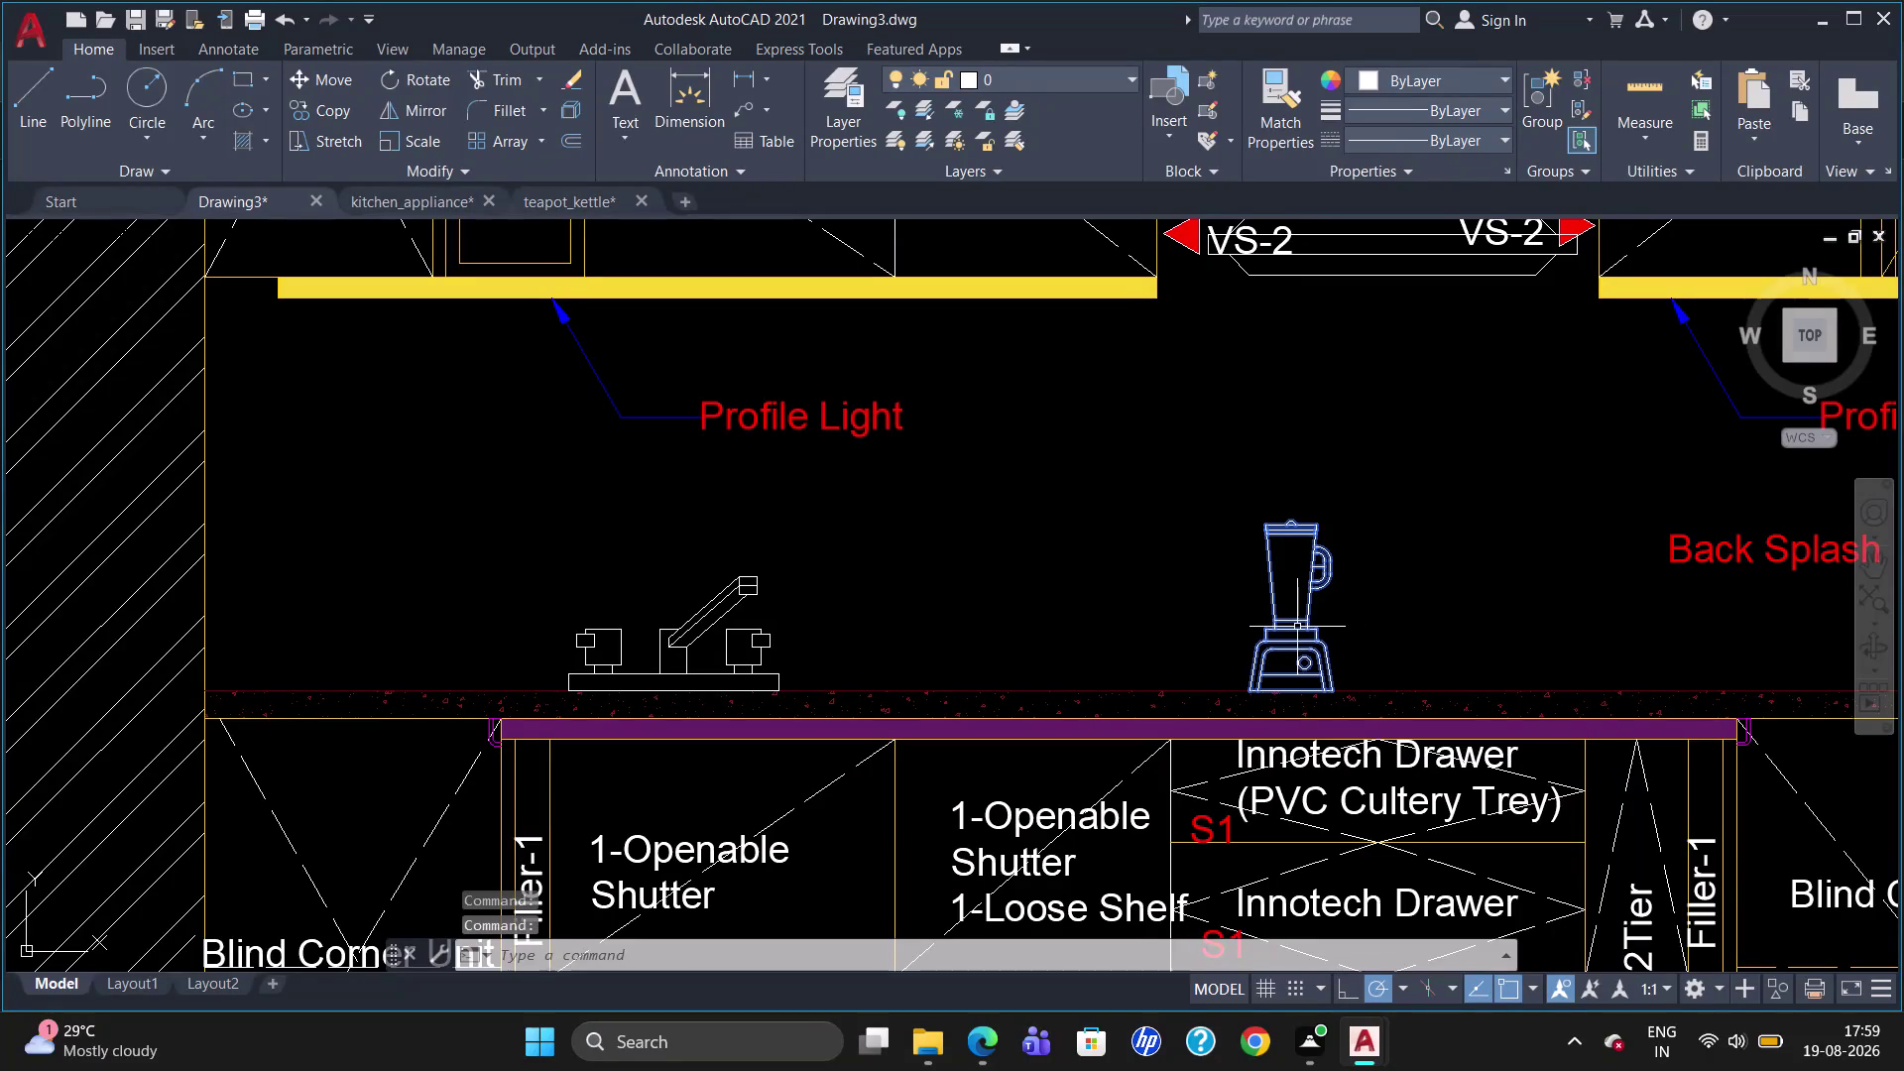
Delete the blender from the counter and switch to the teapot_kettle drawing.
key(Delete)
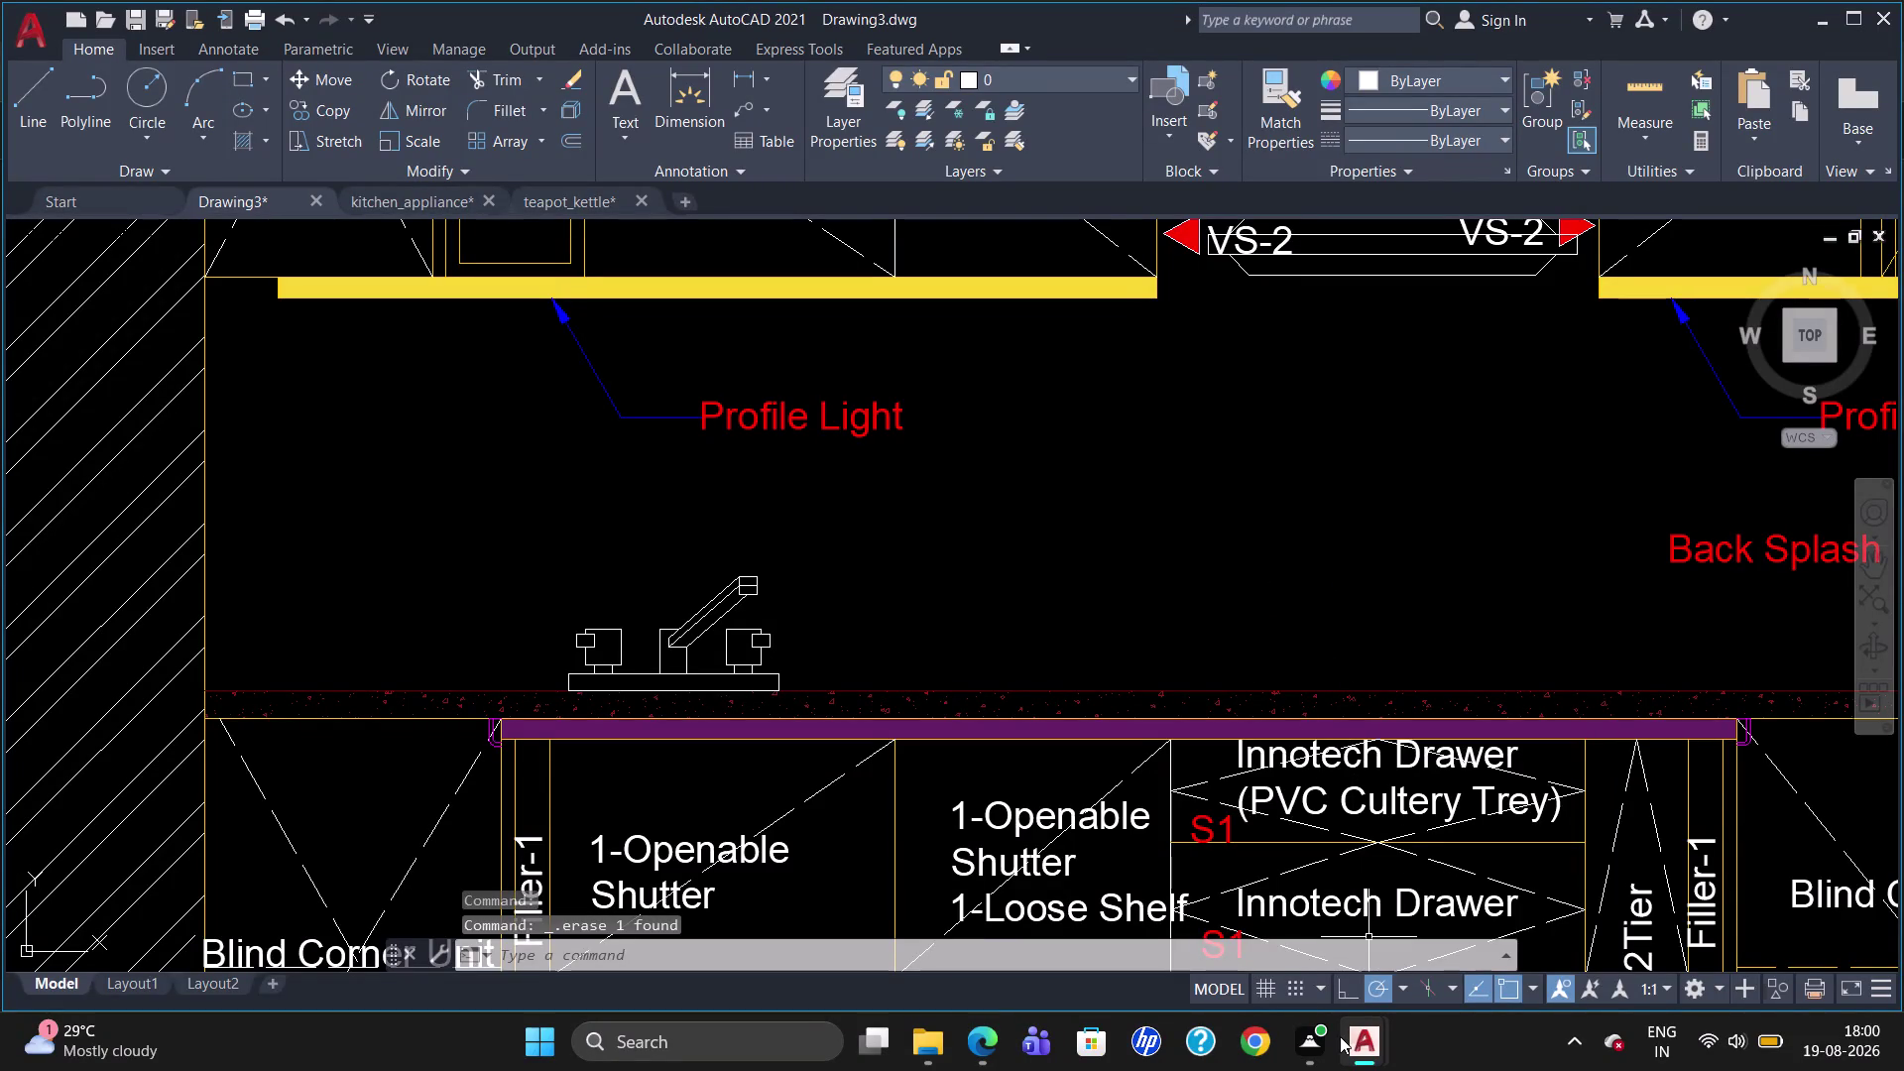
click(549, 201)
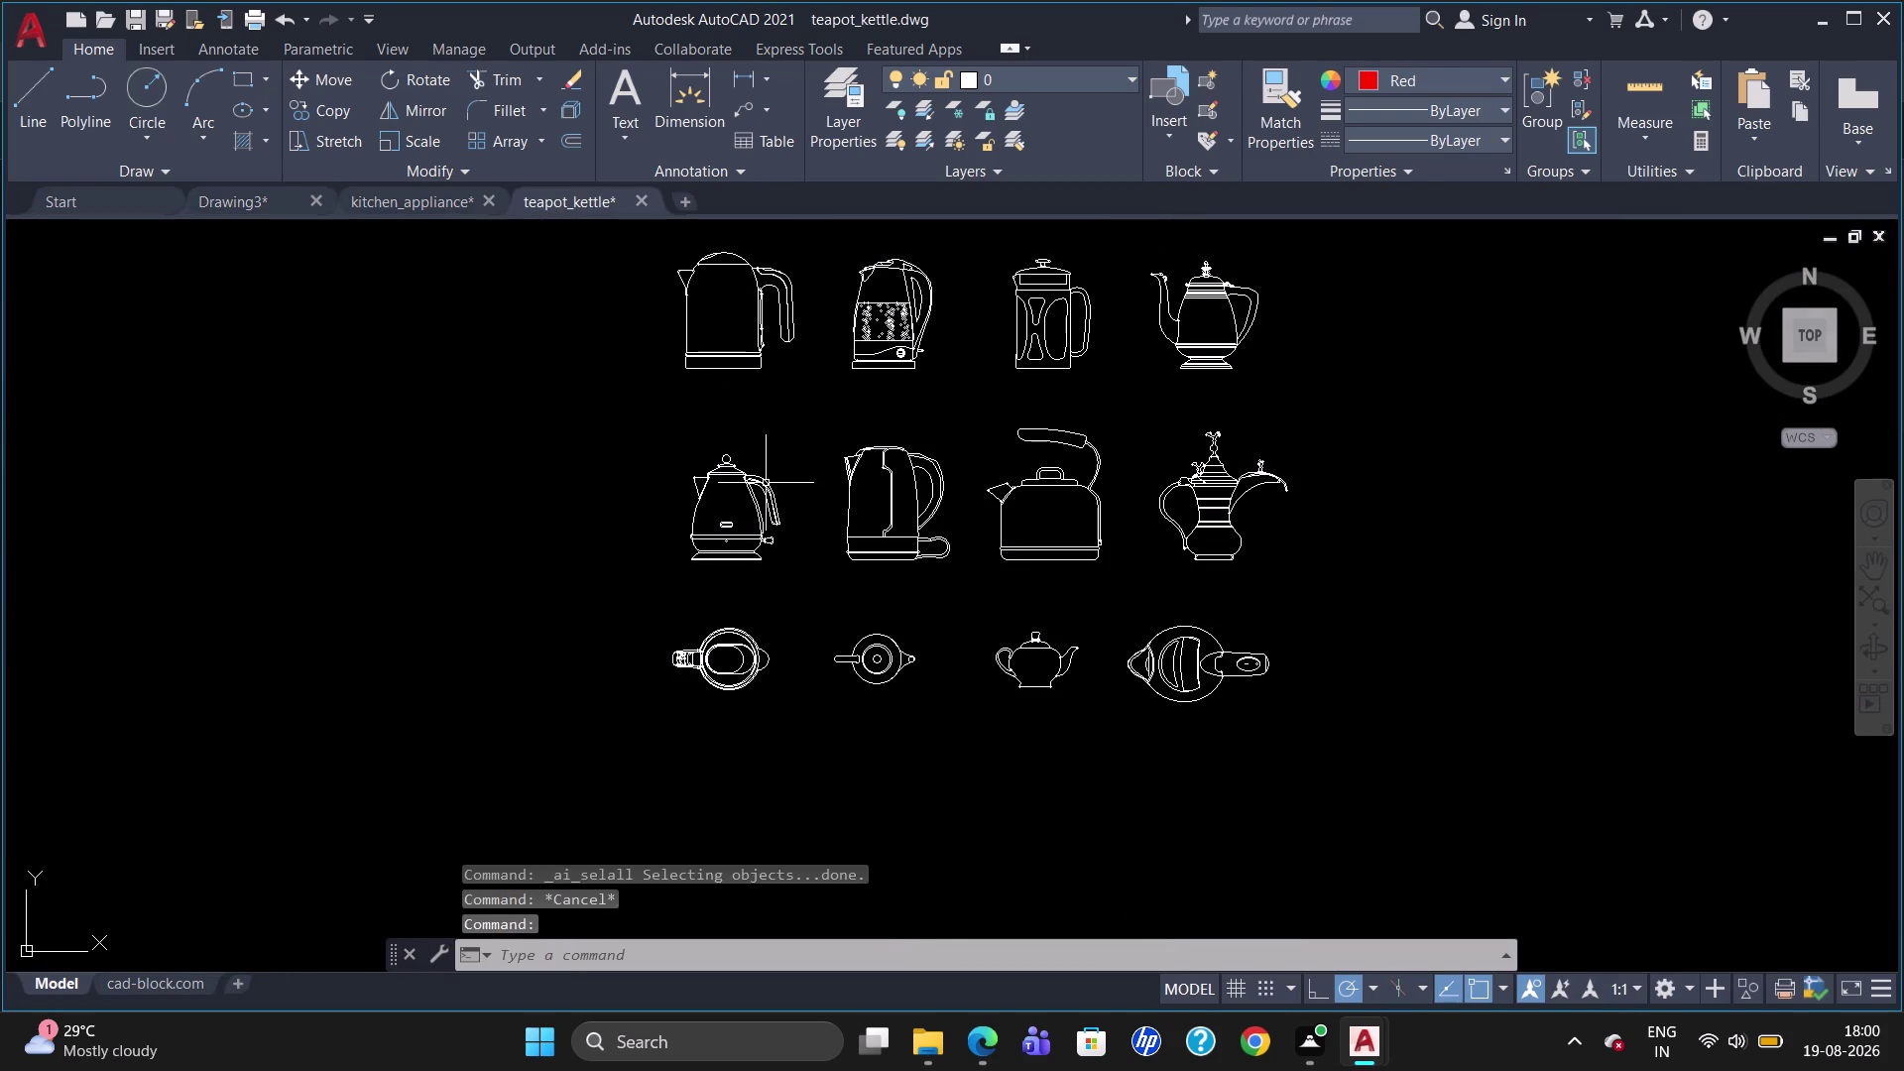
click(729, 509)
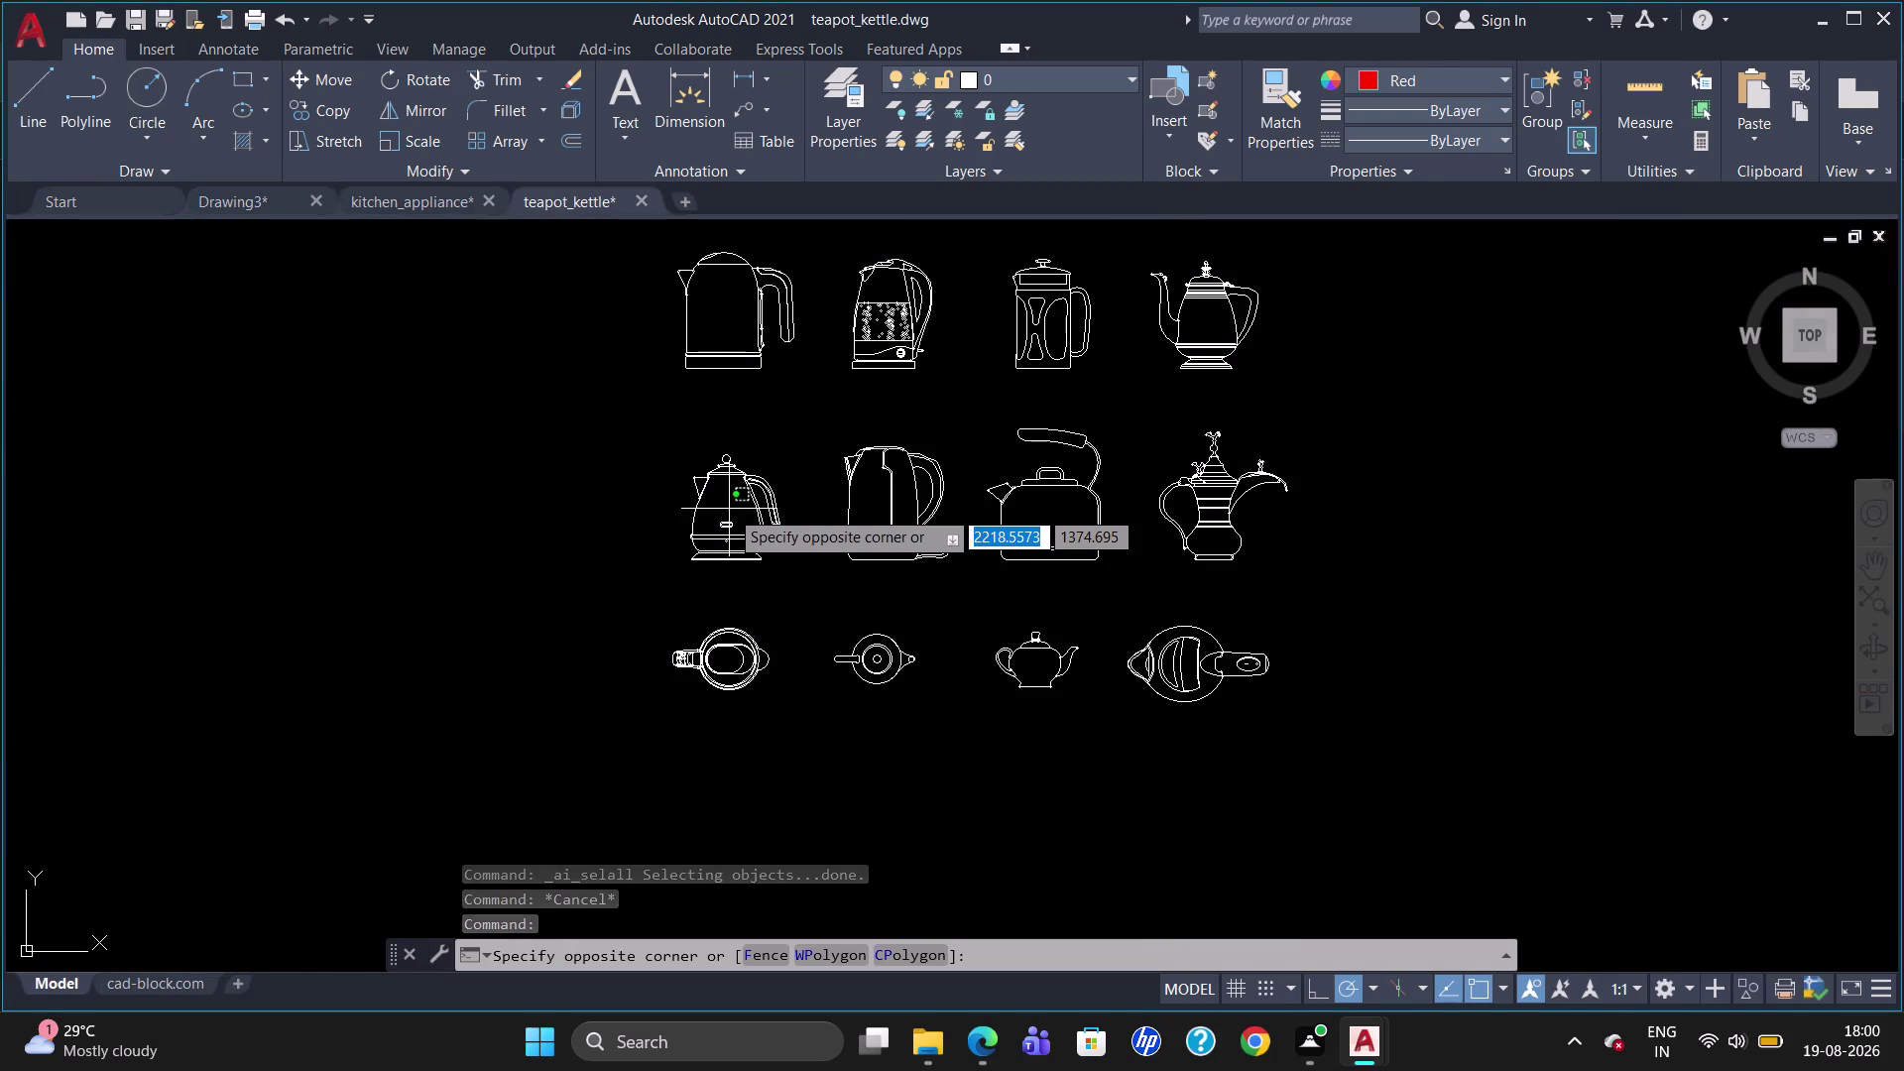
click(758, 533)
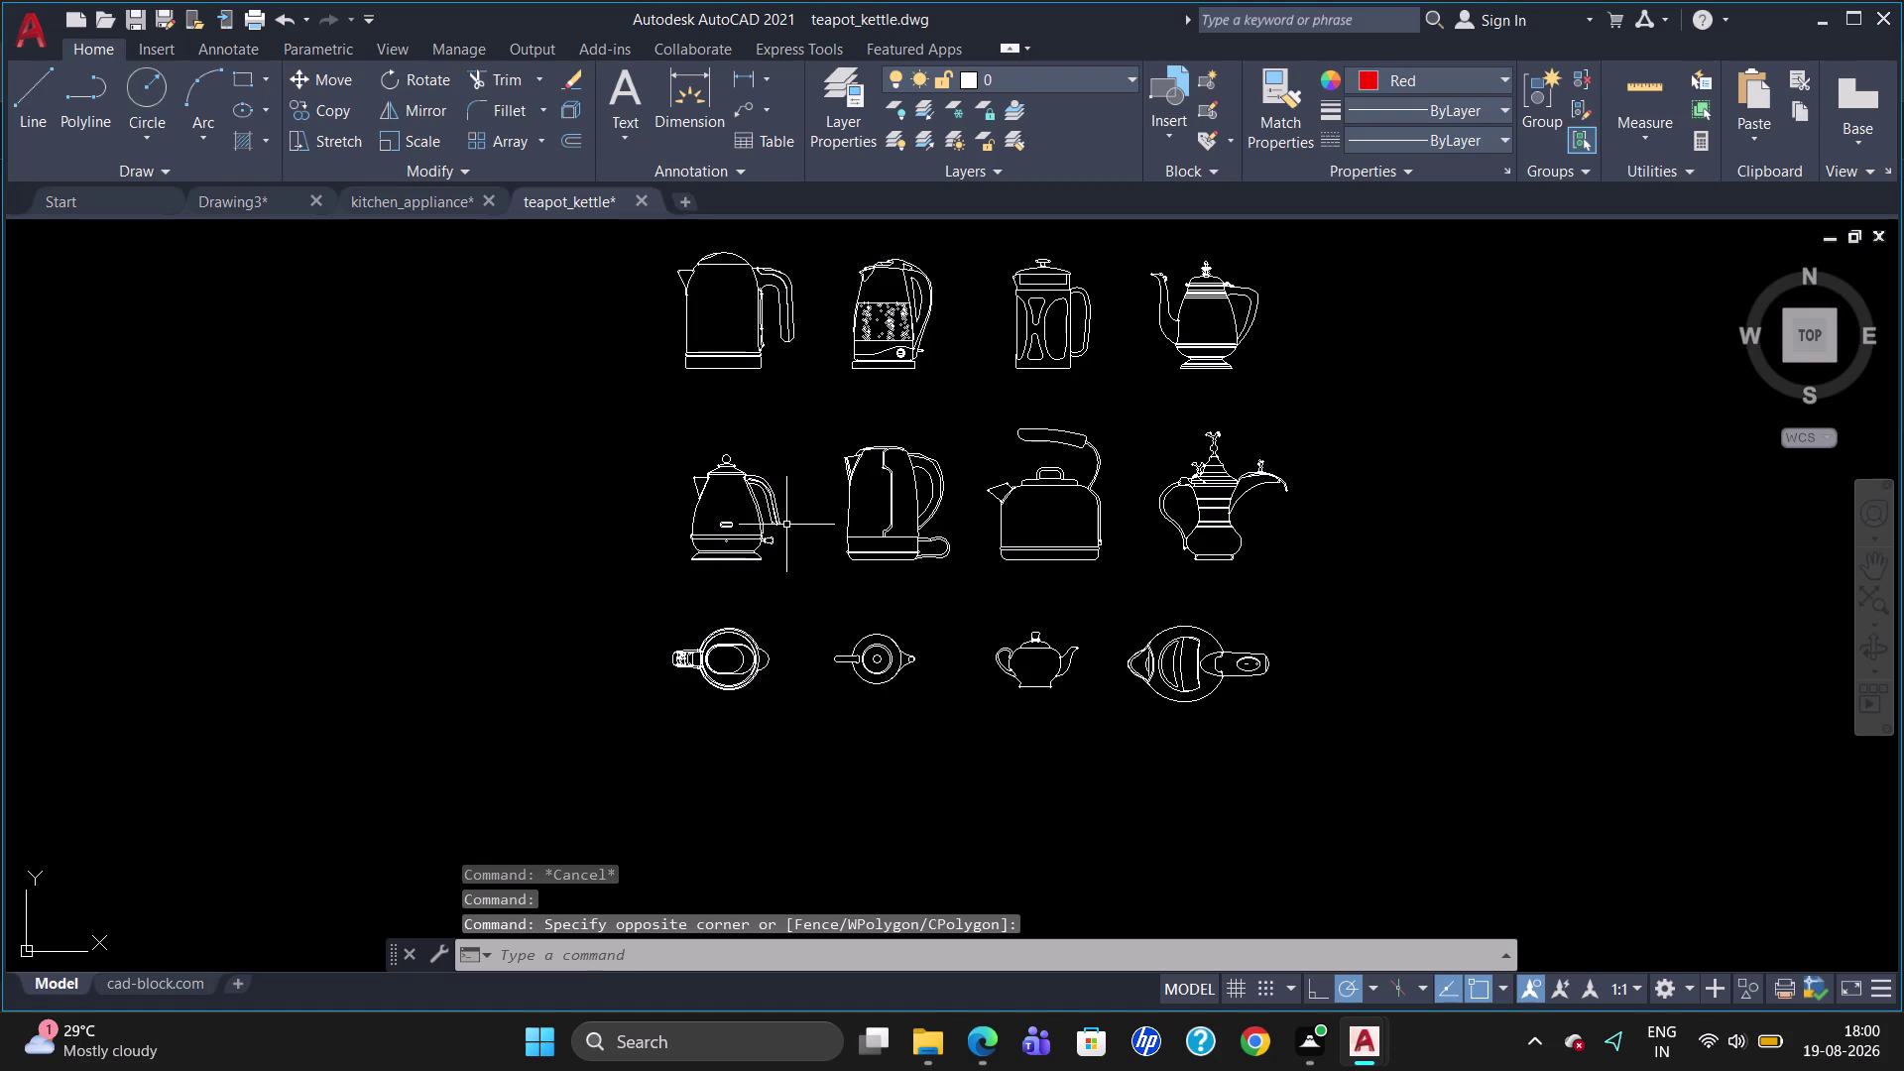
Copy the round-bellied kettle block from teapot_kettle and return to the elevation.
scroll(up, 3)
scroll(down, 3)
scroll(up, 3)
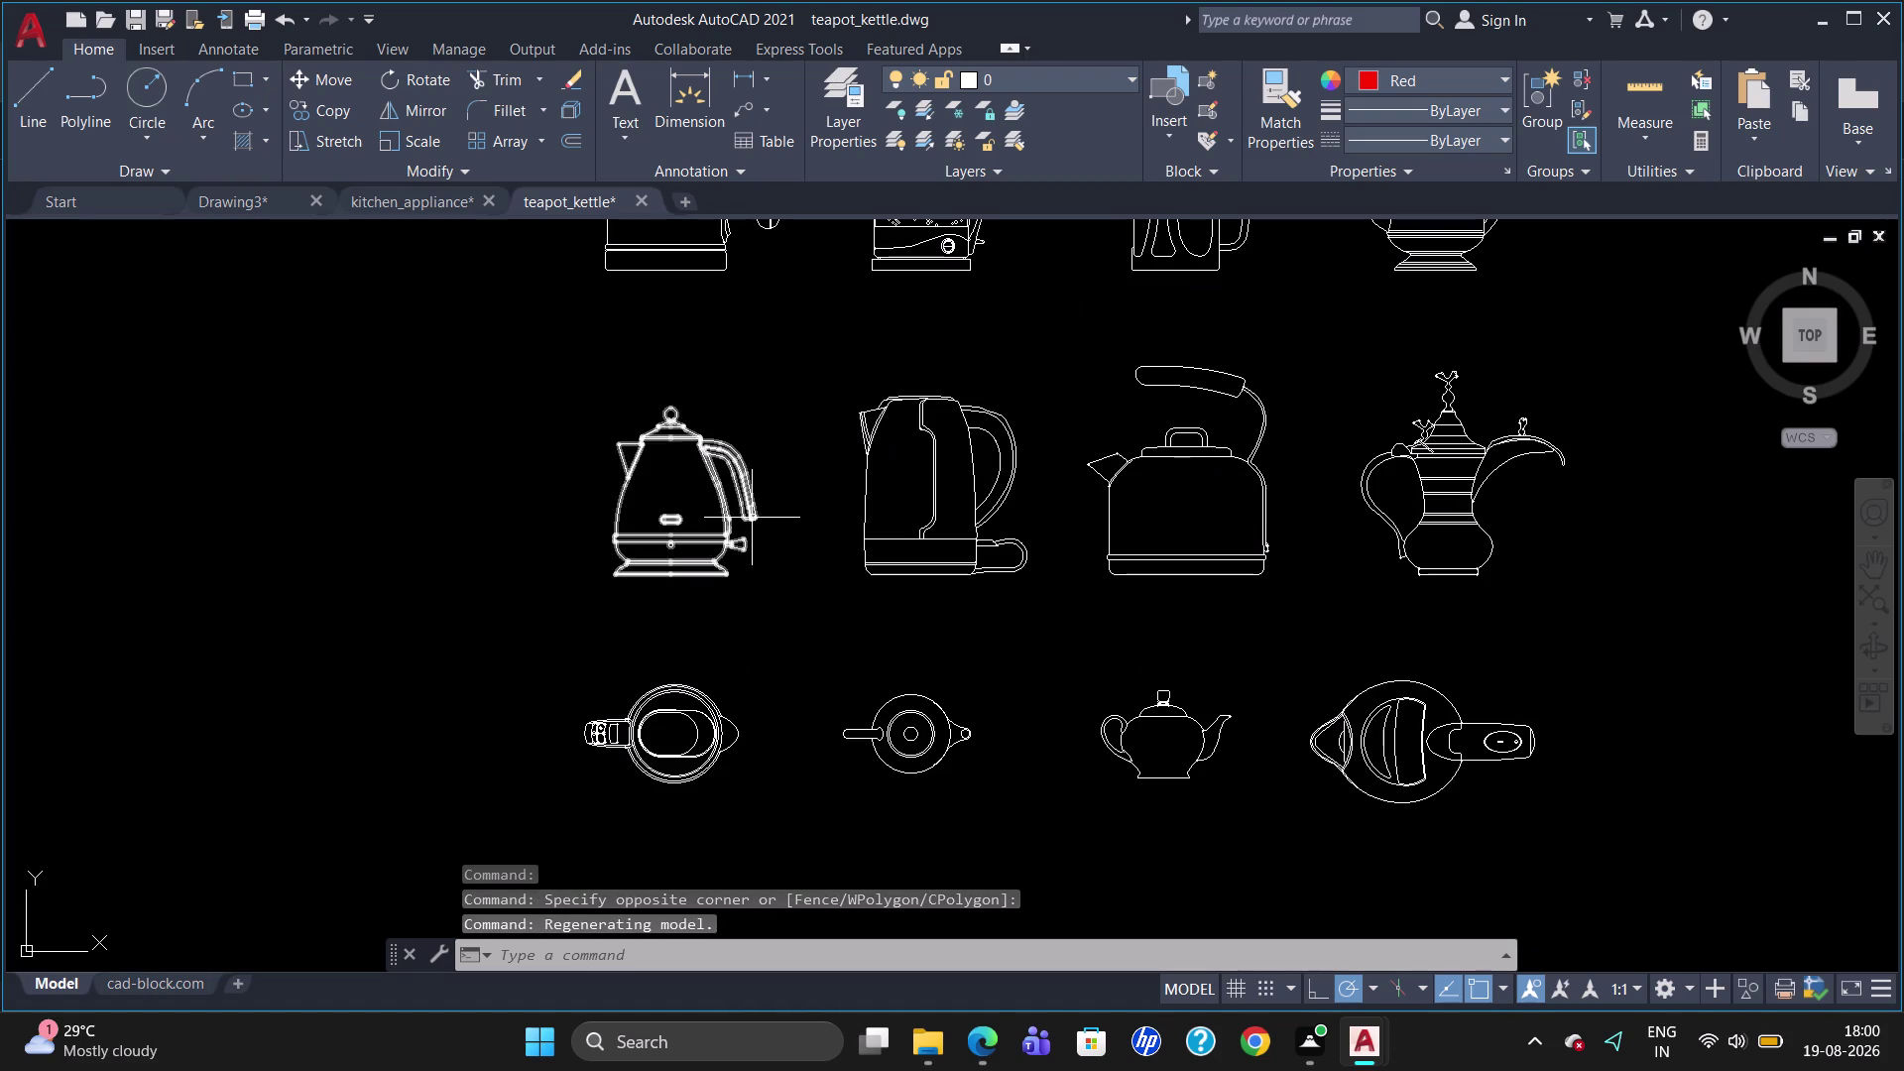
click(730, 512)
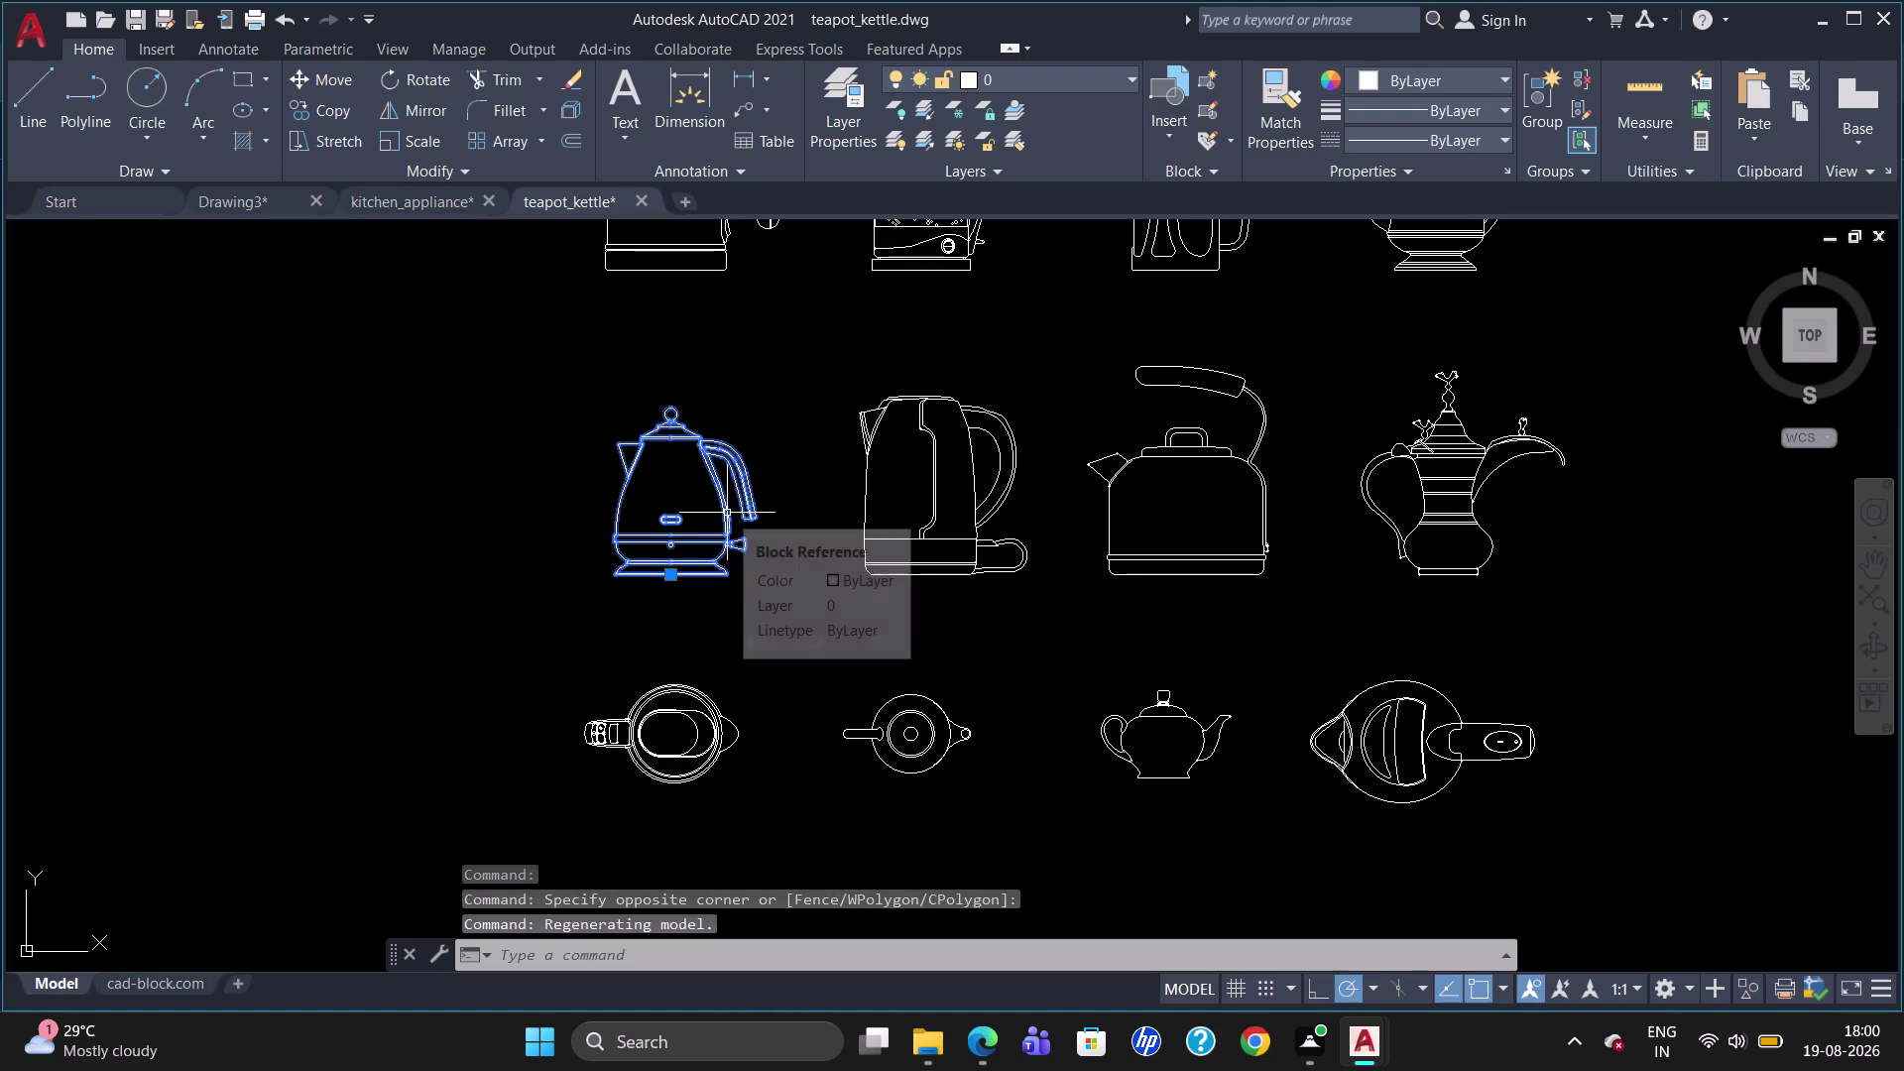
key(ctrl+c)
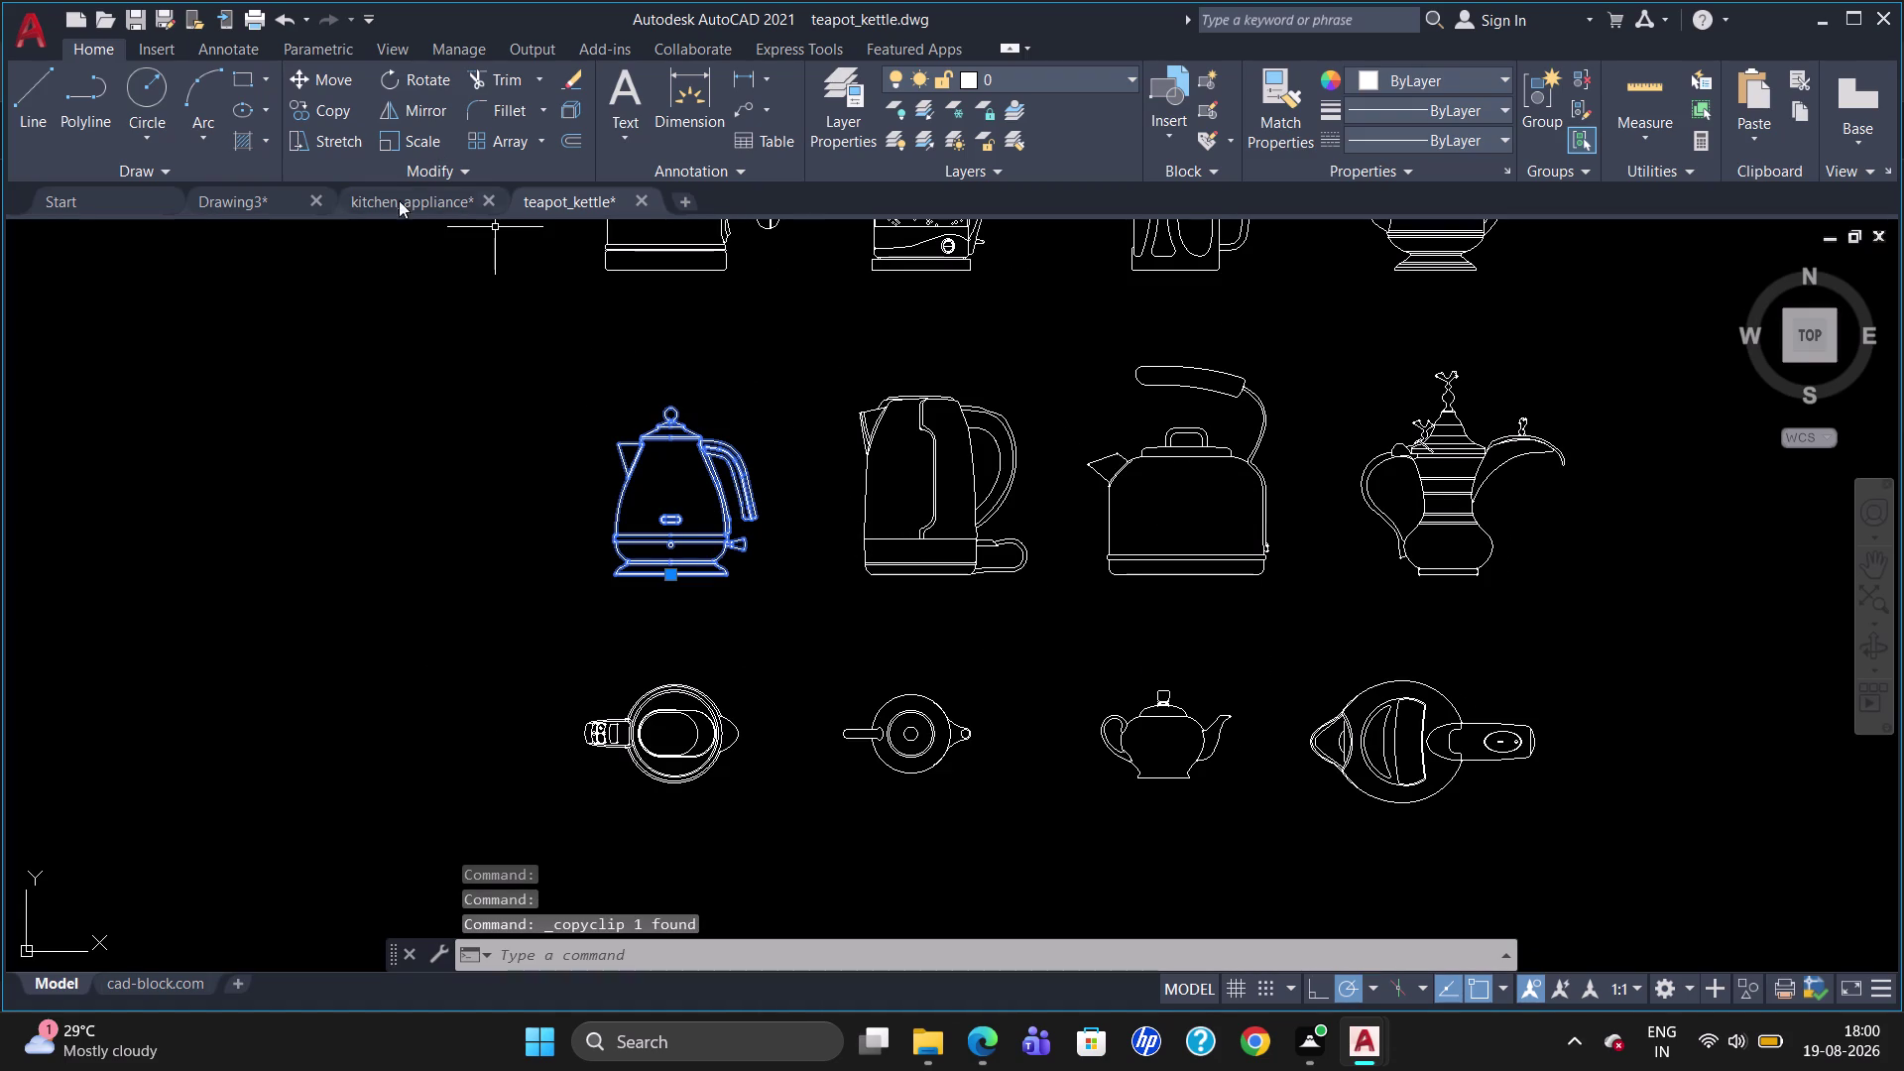
click(241, 200)
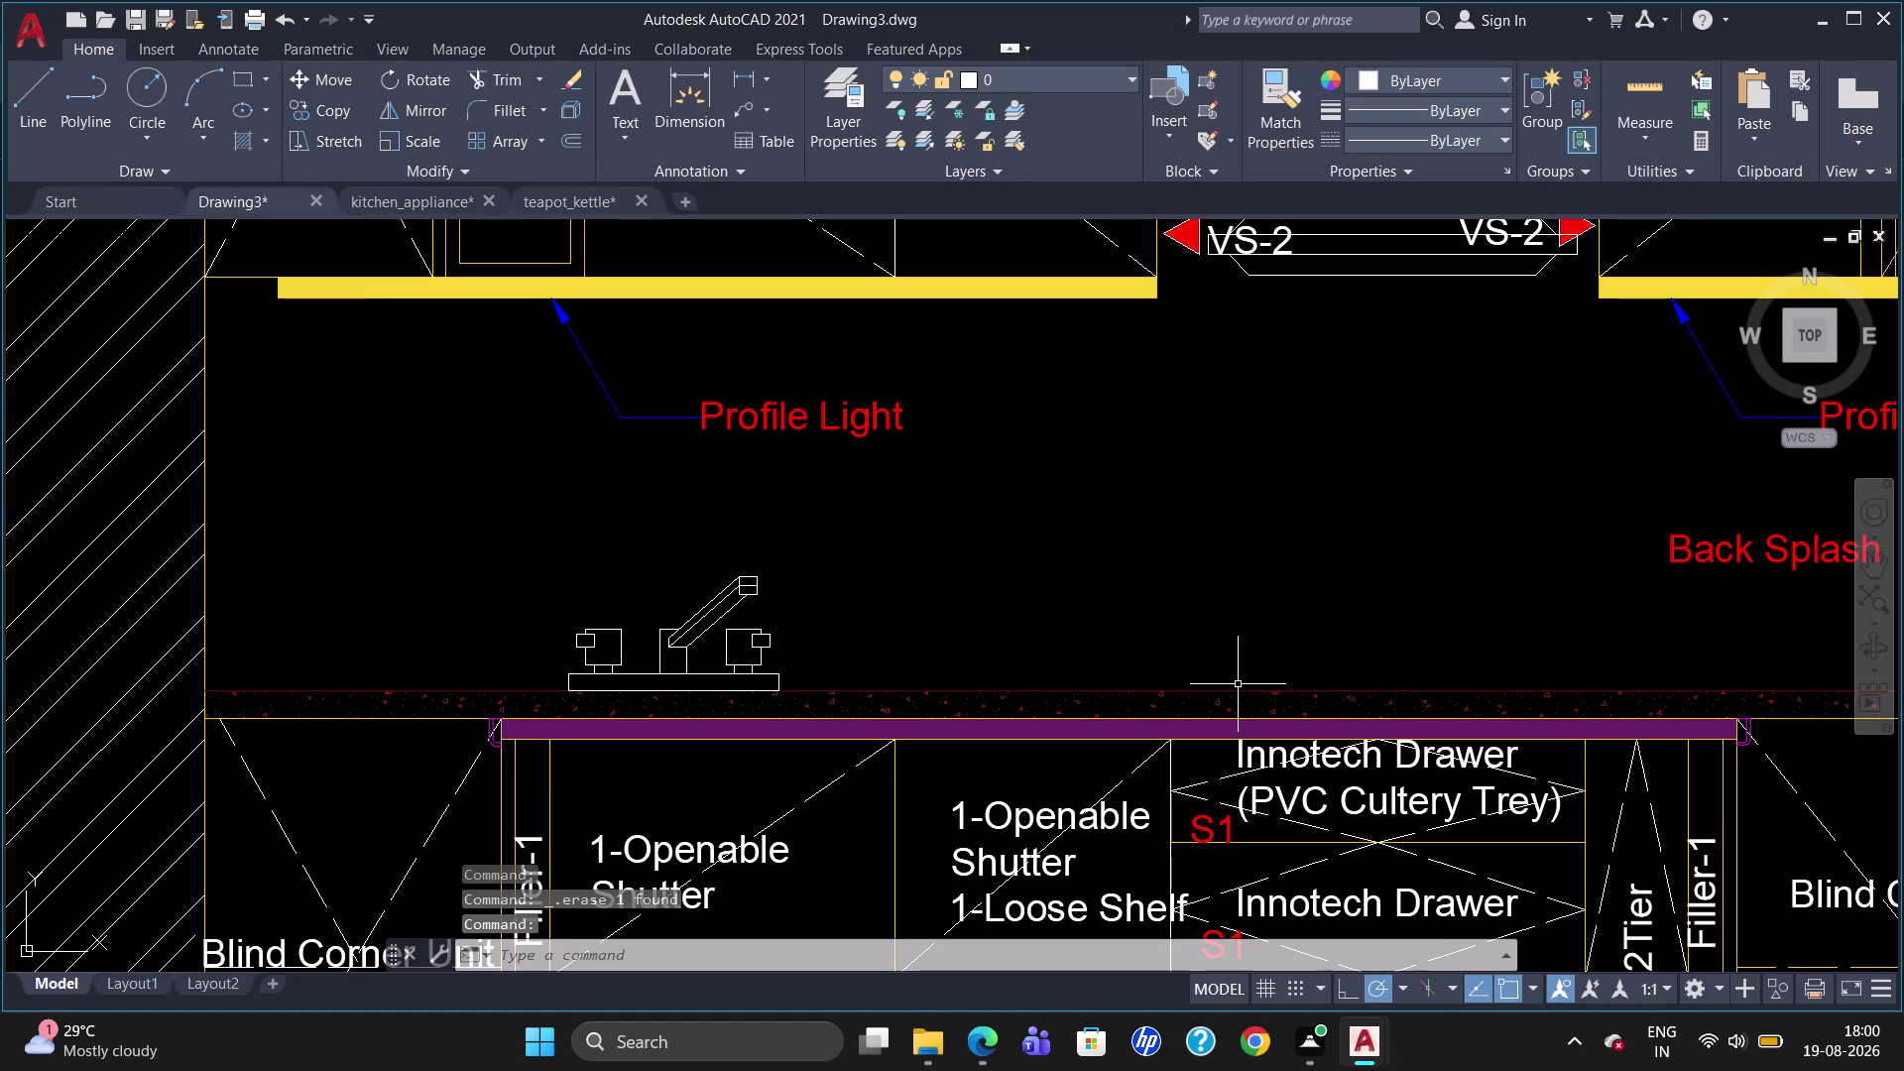
Paste the kettle onto the countertop where the blender stood and move it slightly right.
key(ctrl+v)
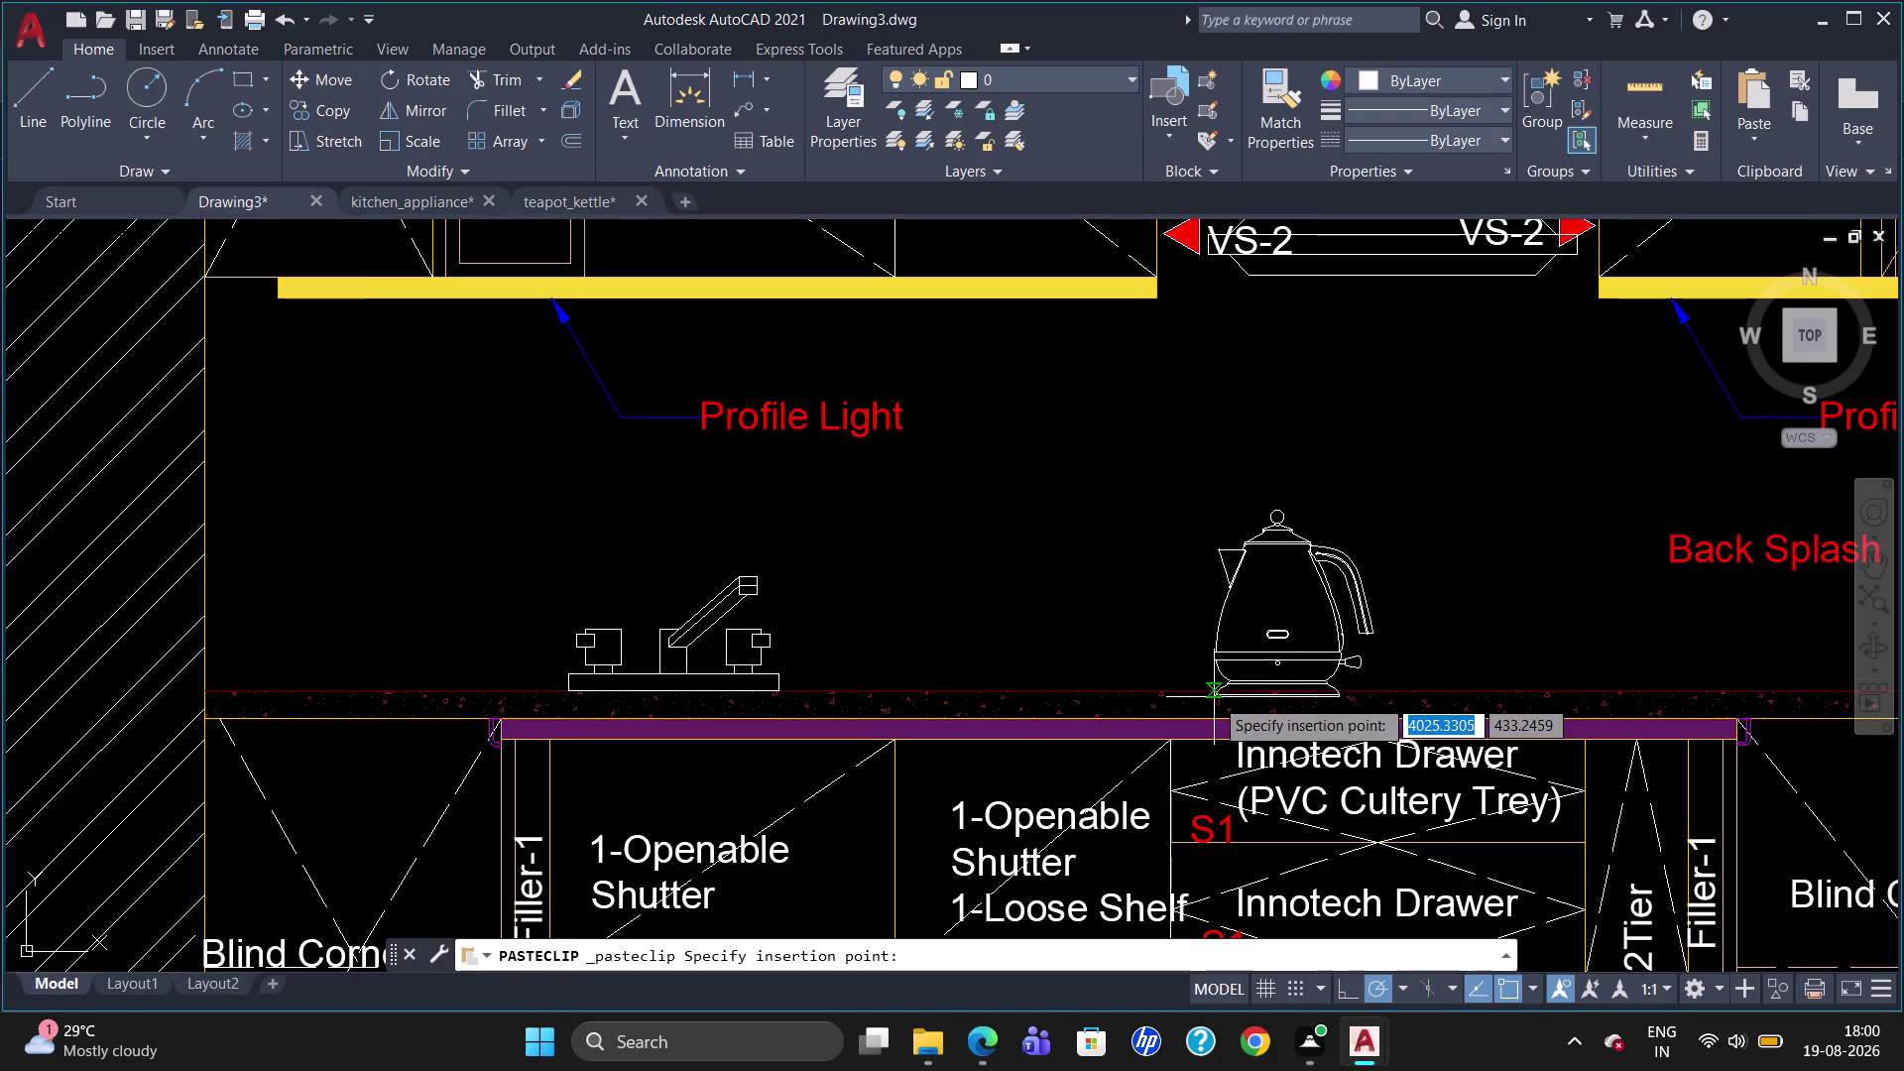
click(1218, 685)
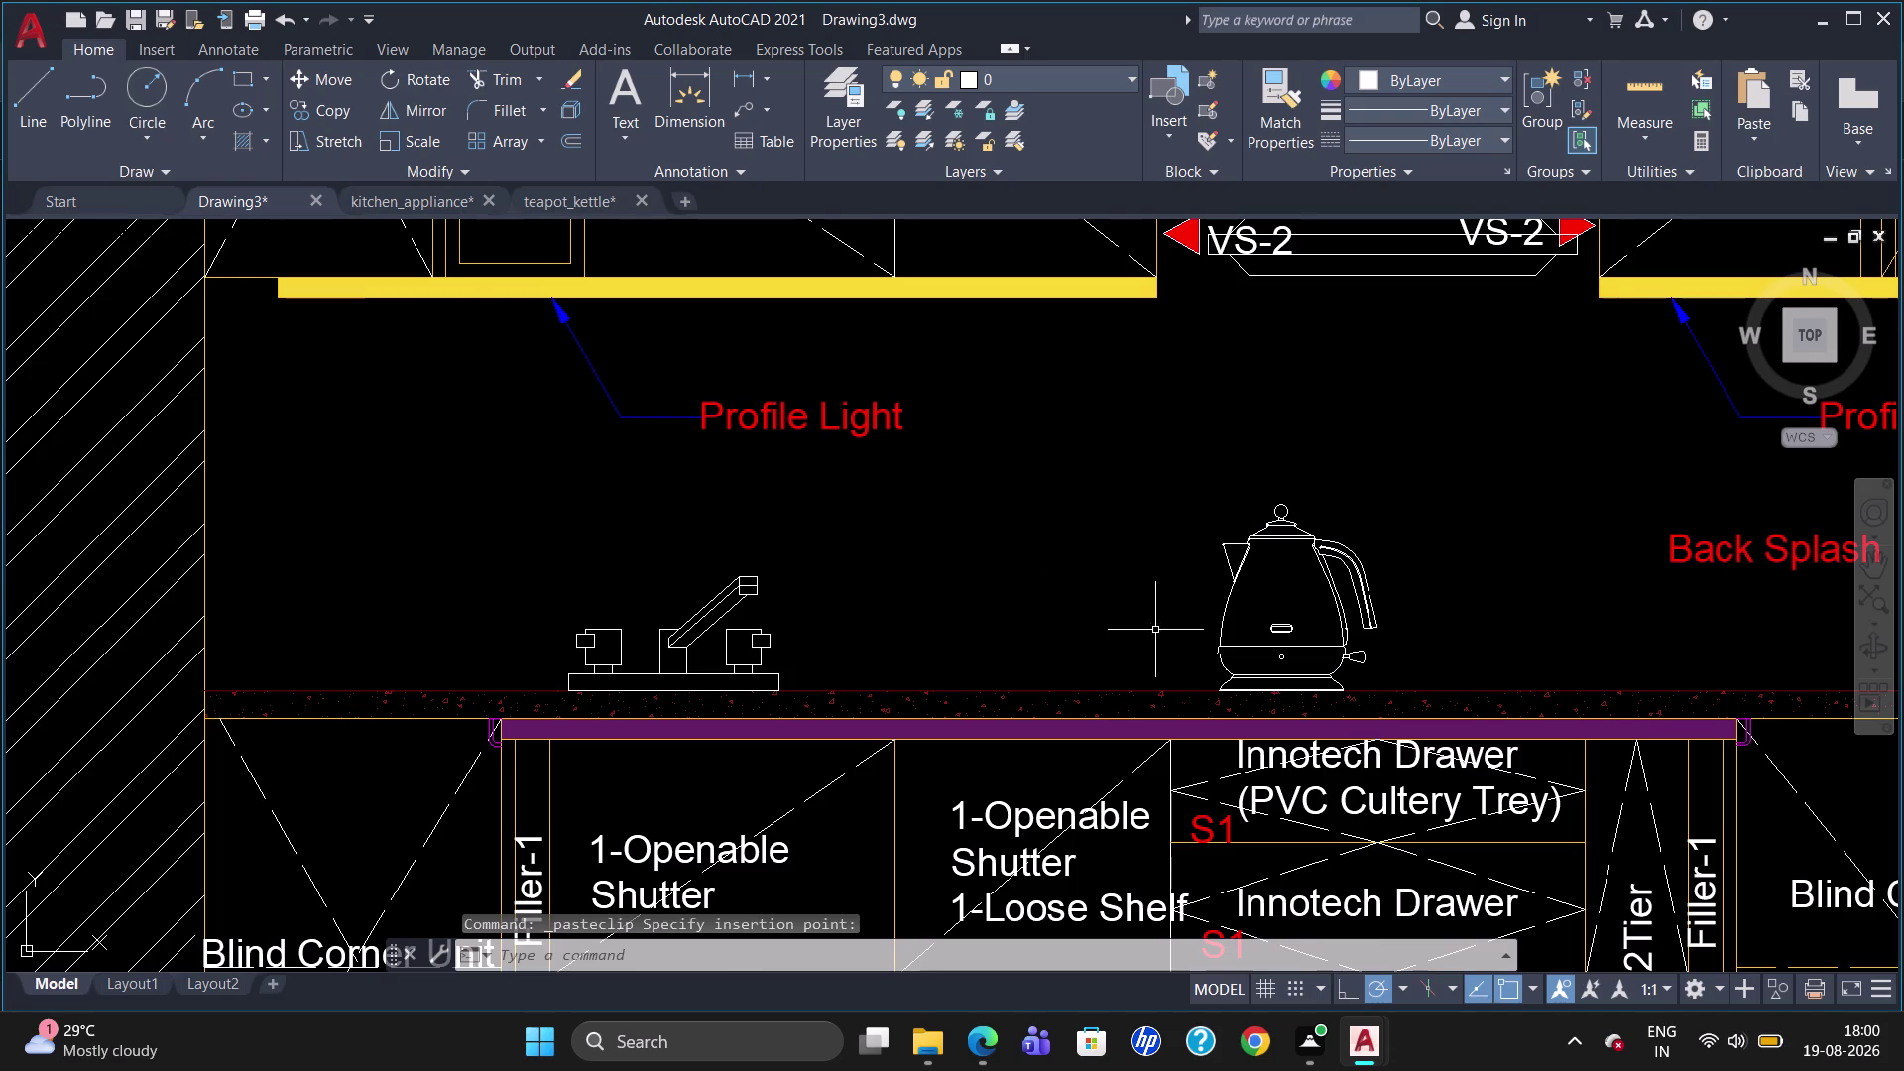
click(1220, 658)
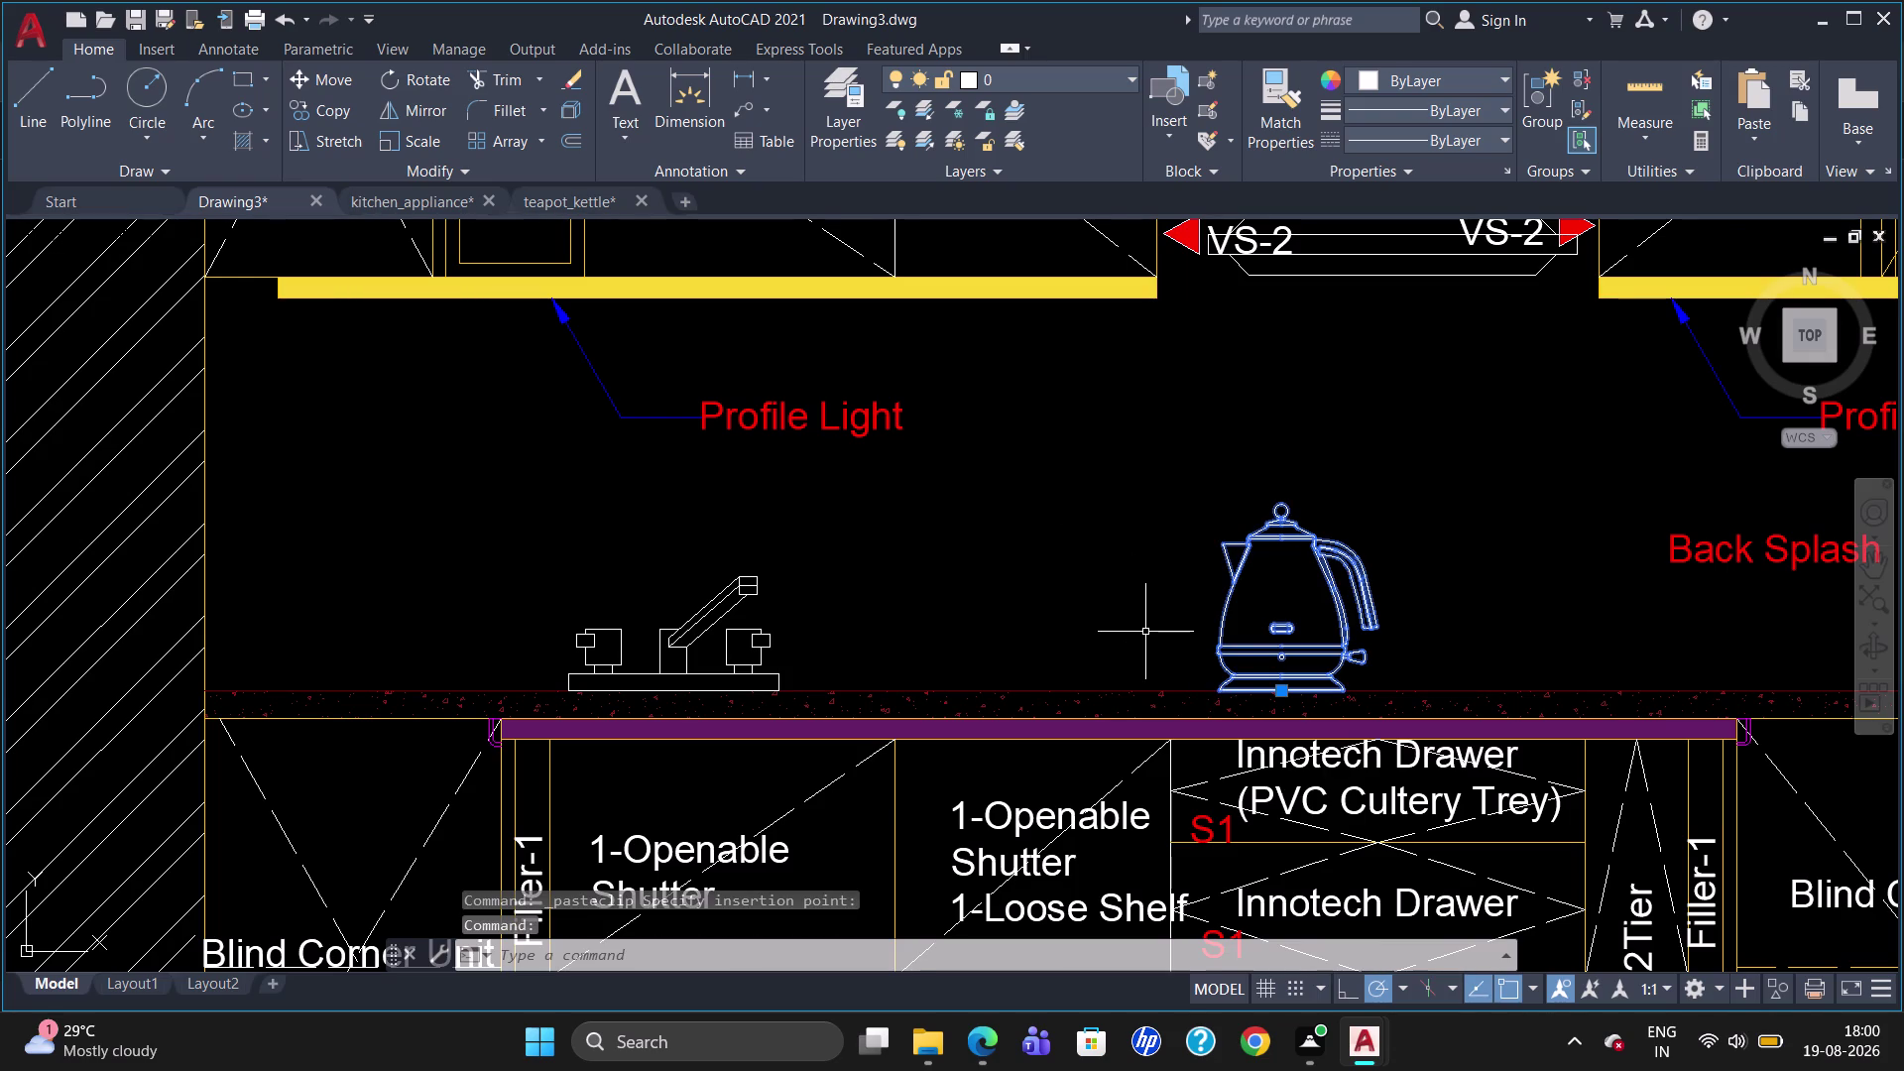
key(m)
key(Return)
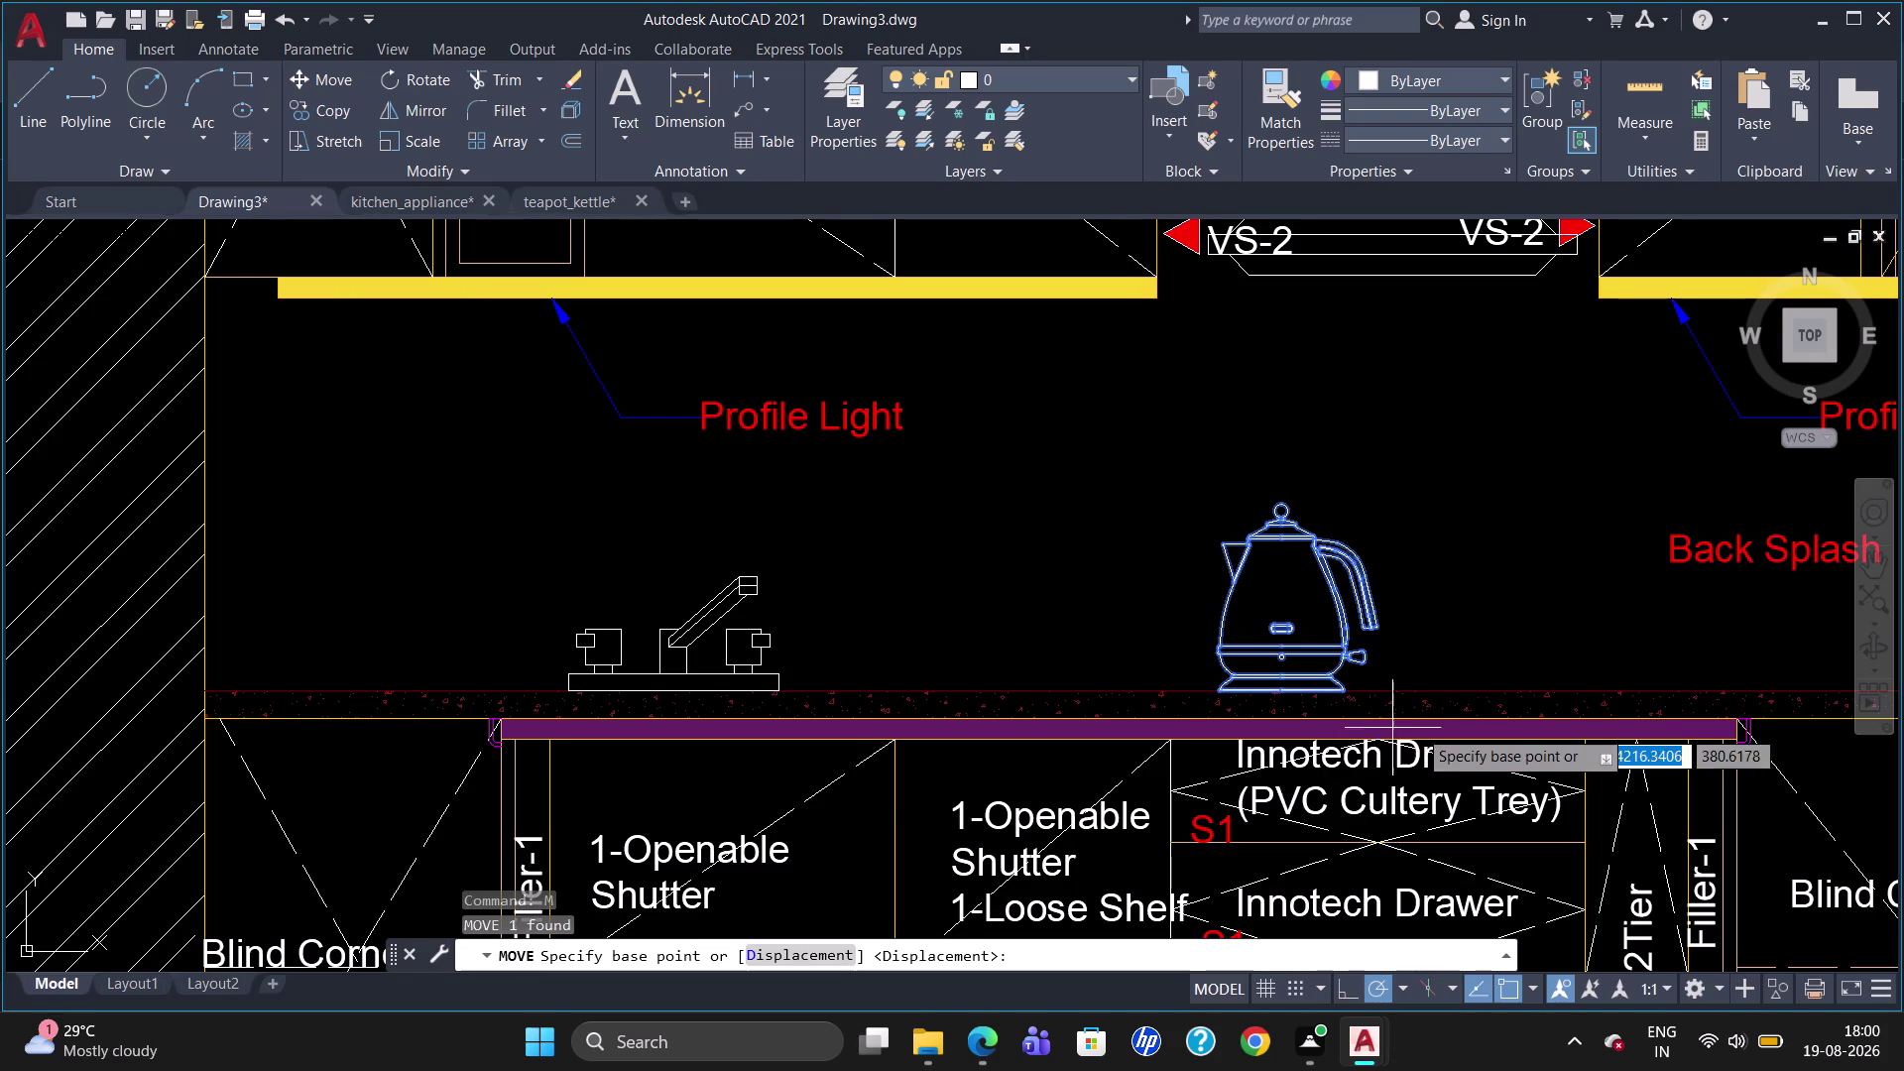
click(1346, 693)
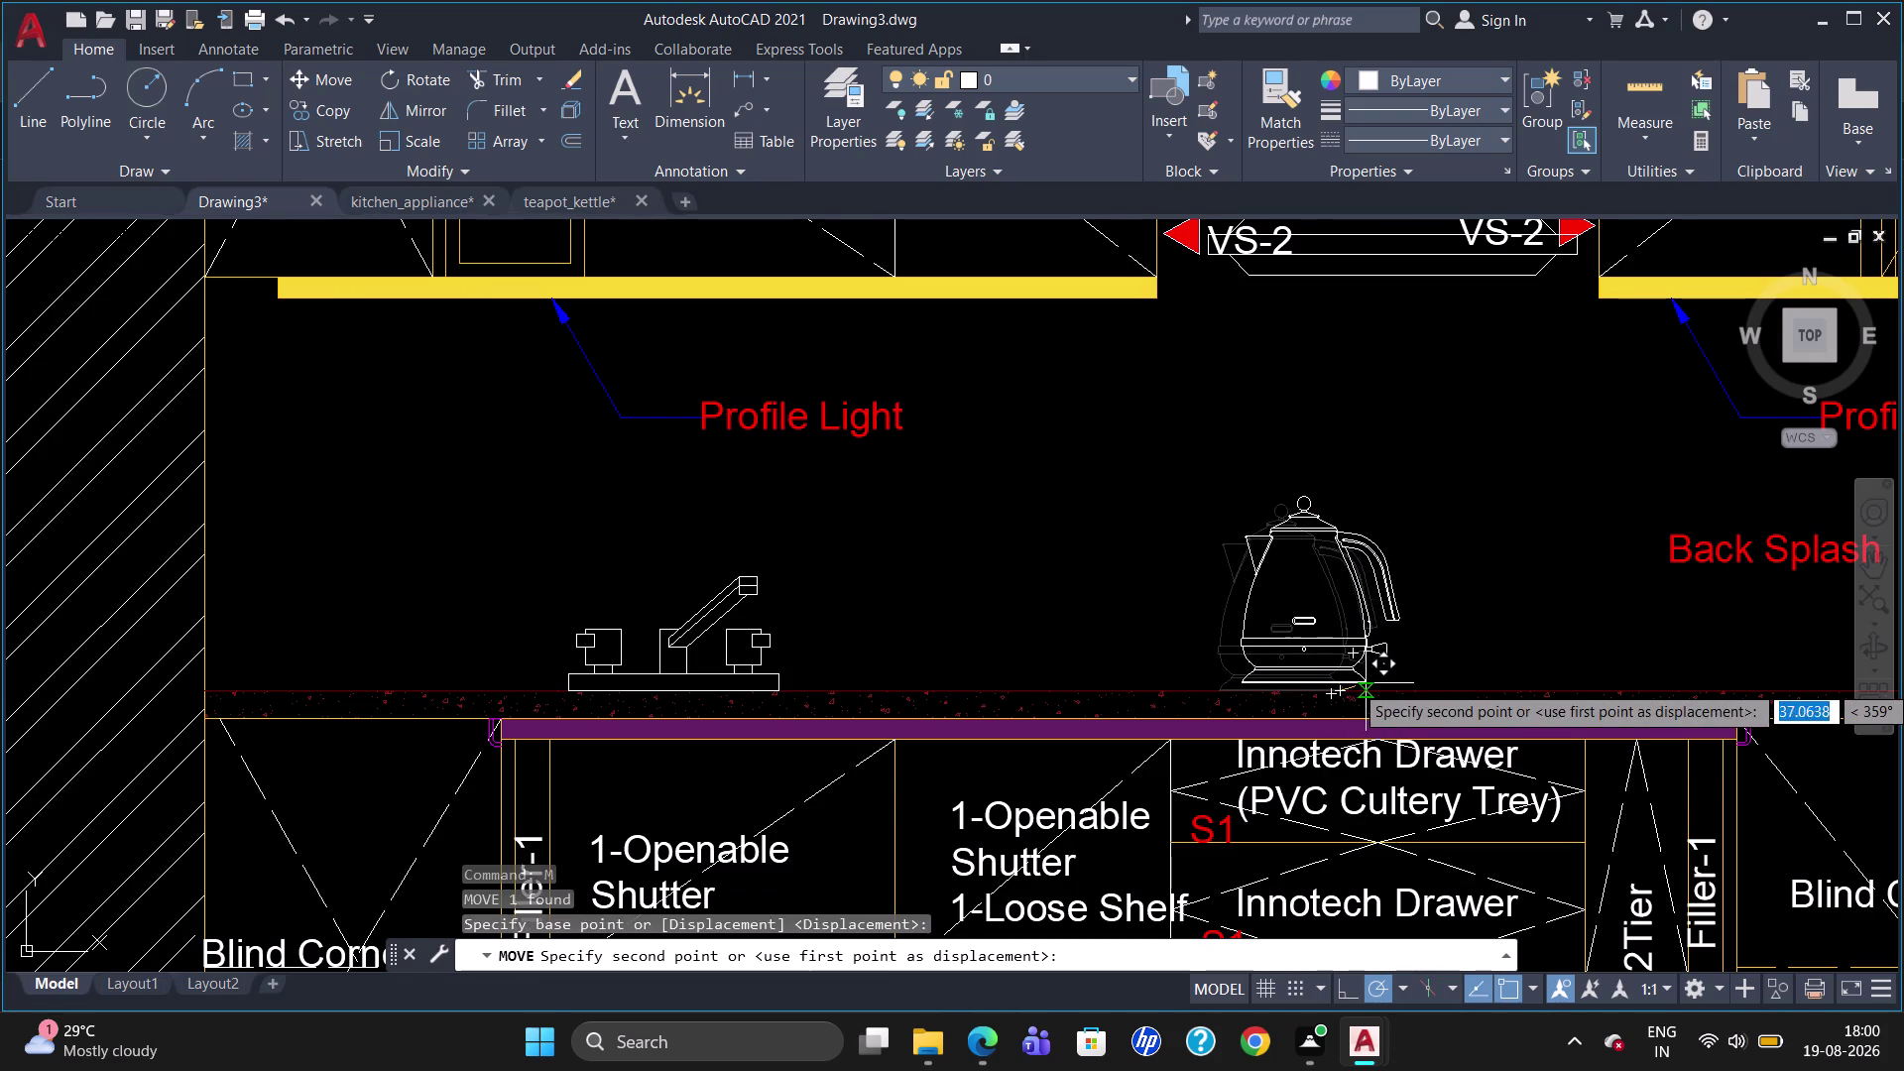
click(1375, 689)
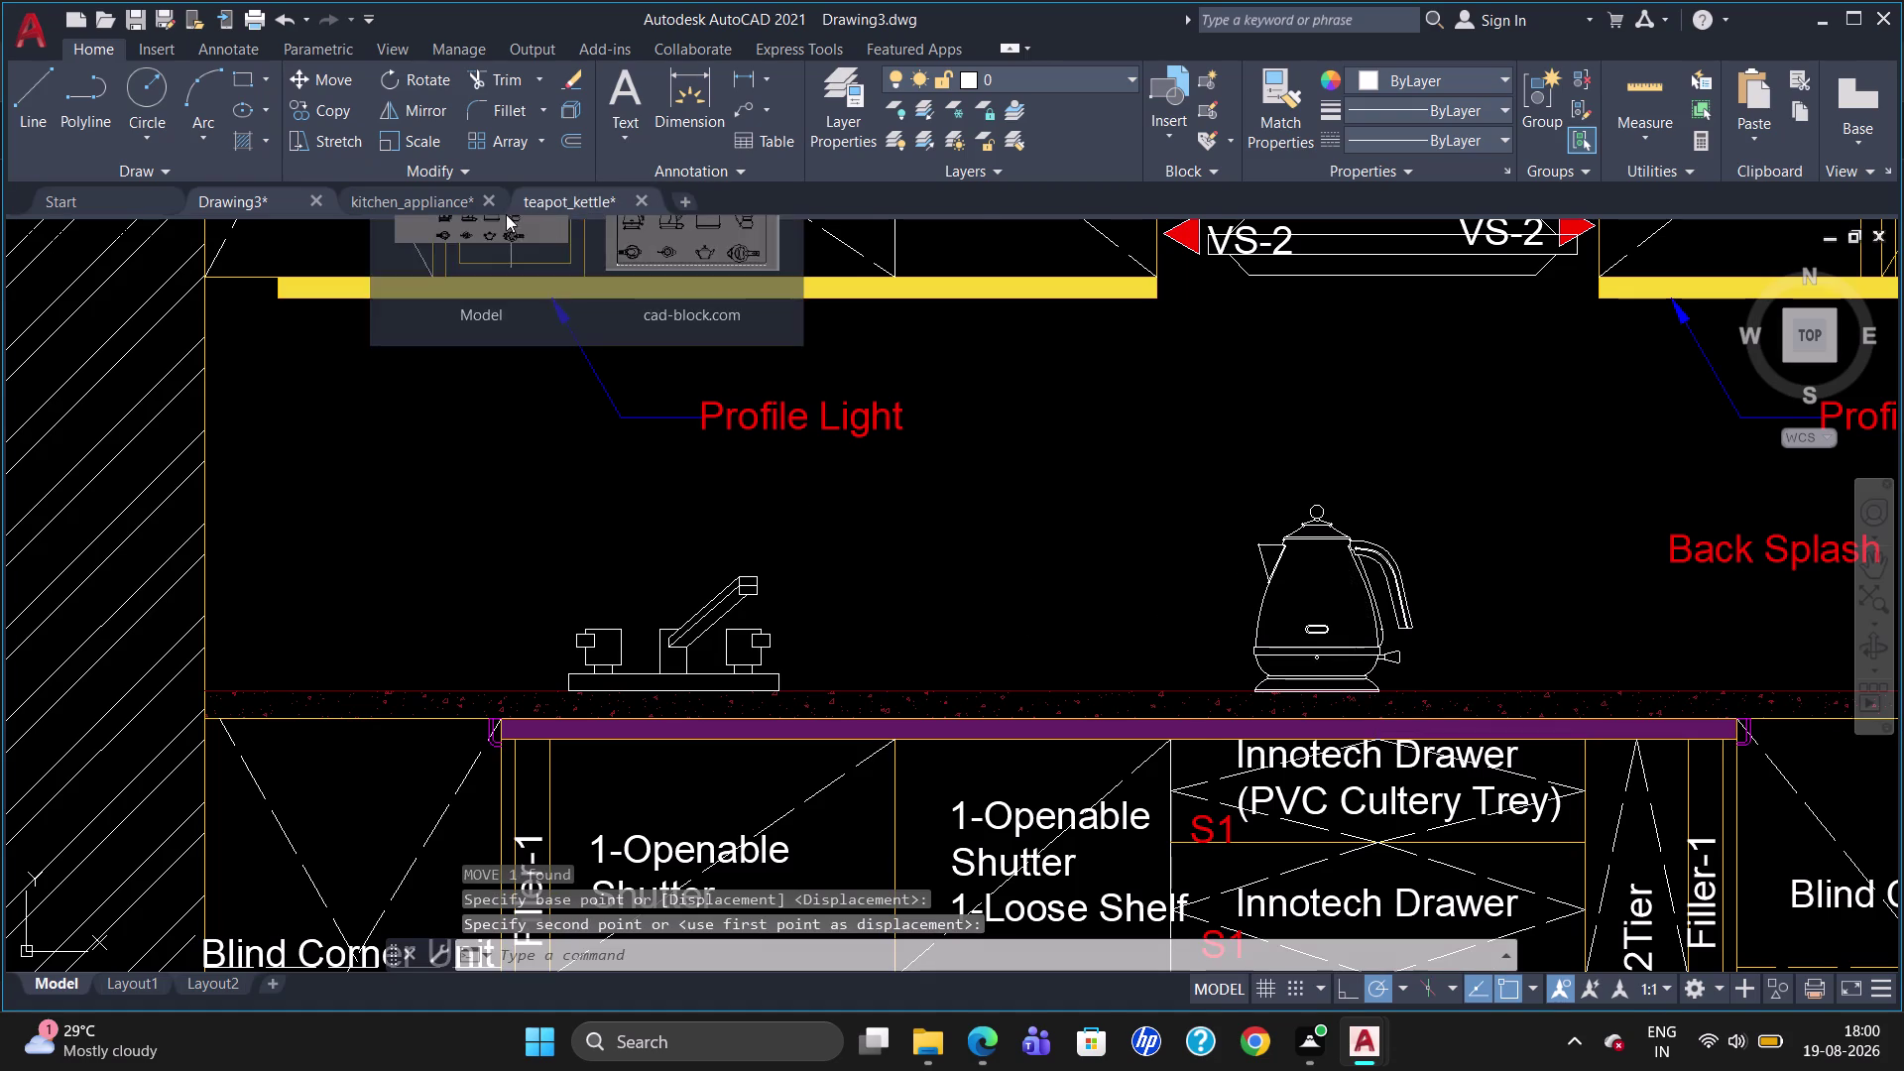
click(415, 194)
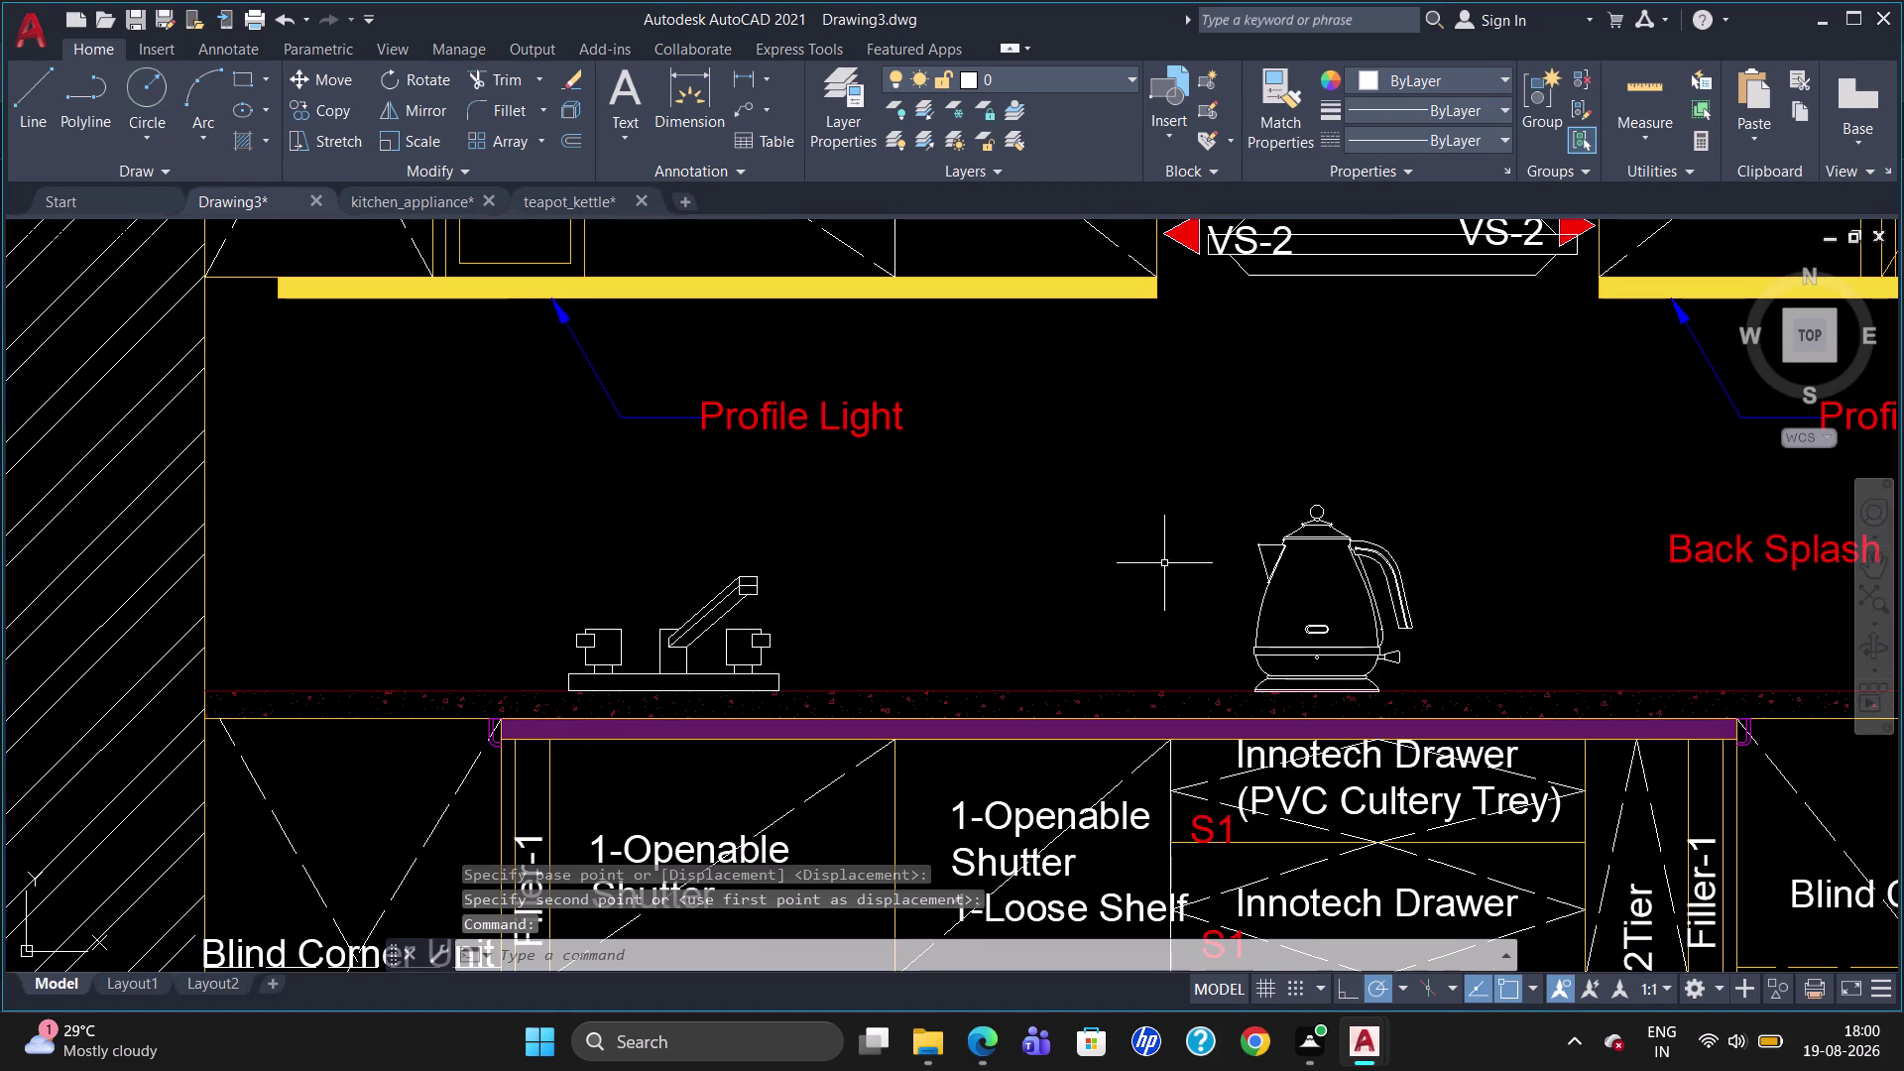
click(427, 192)
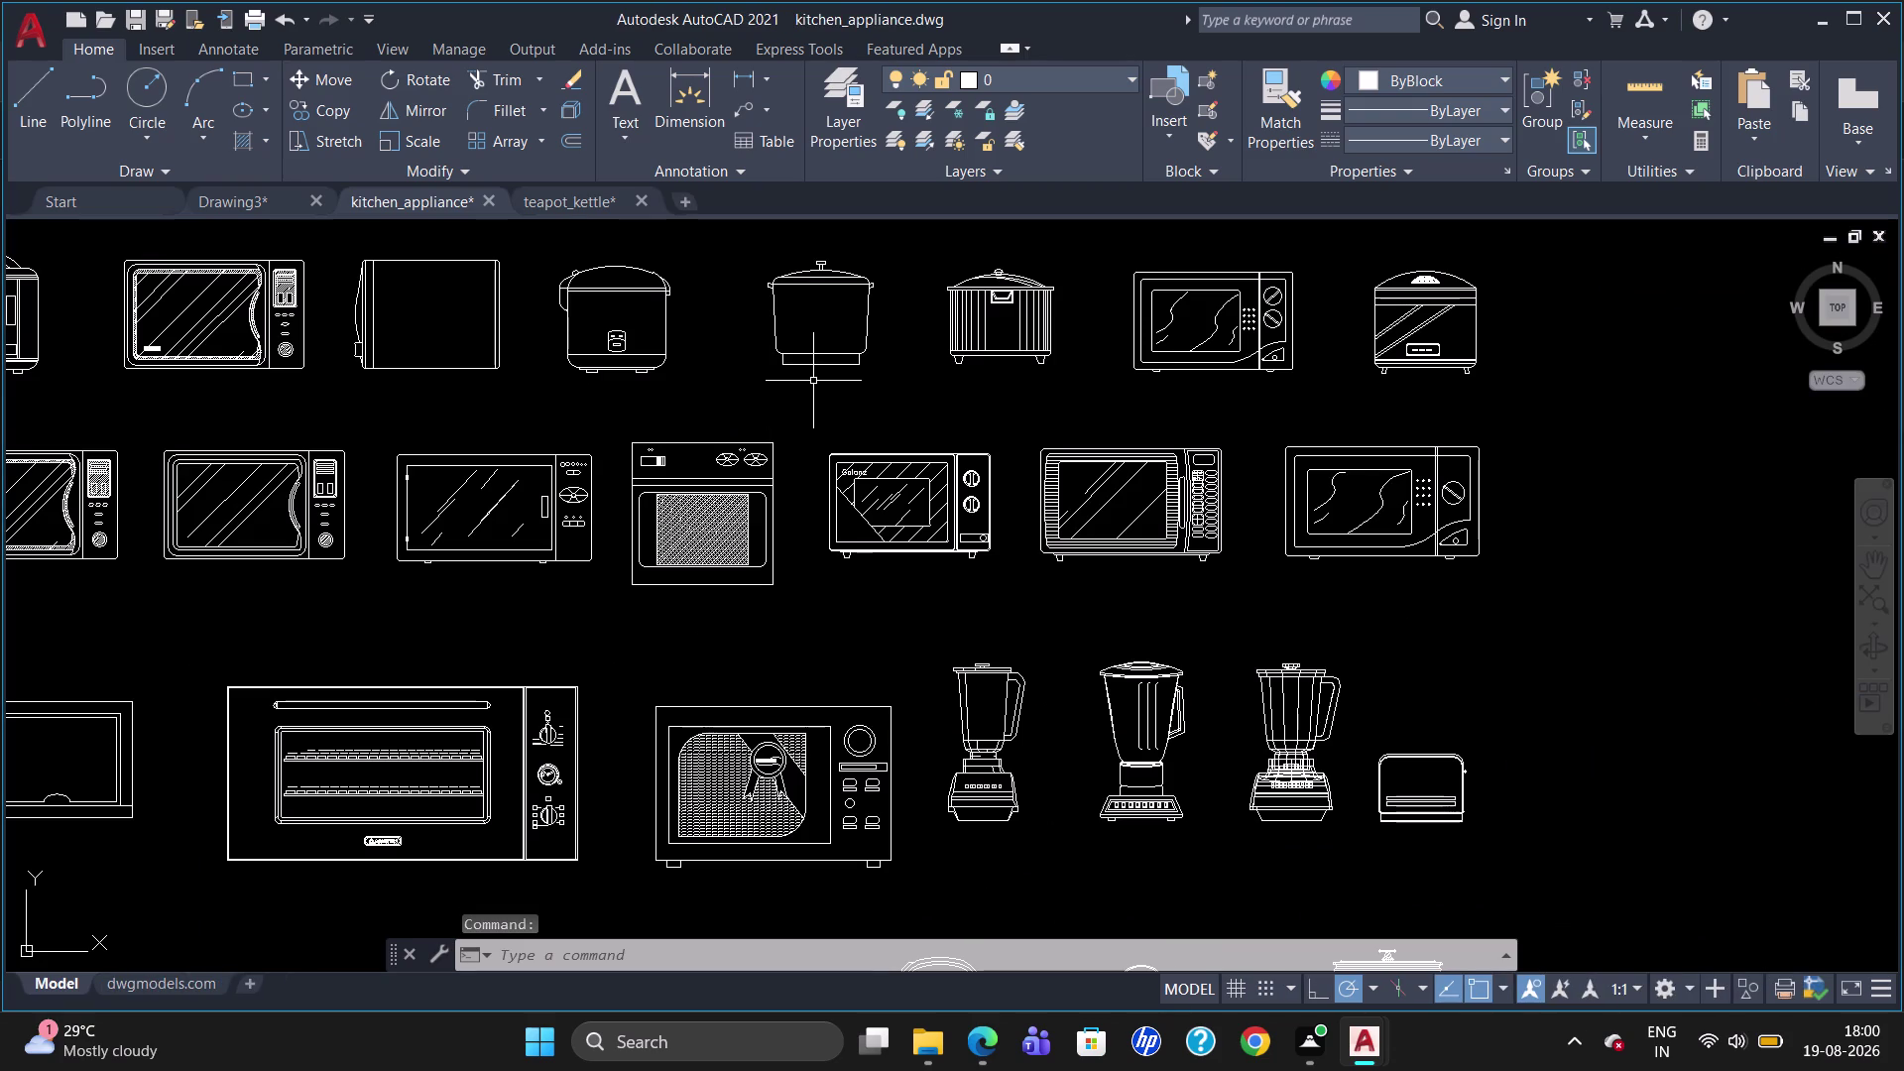
Copy the top-row rice cooker from kitchen_appliance and paste it into the elevation.
scroll(down, 3)
scroll(up, 3)
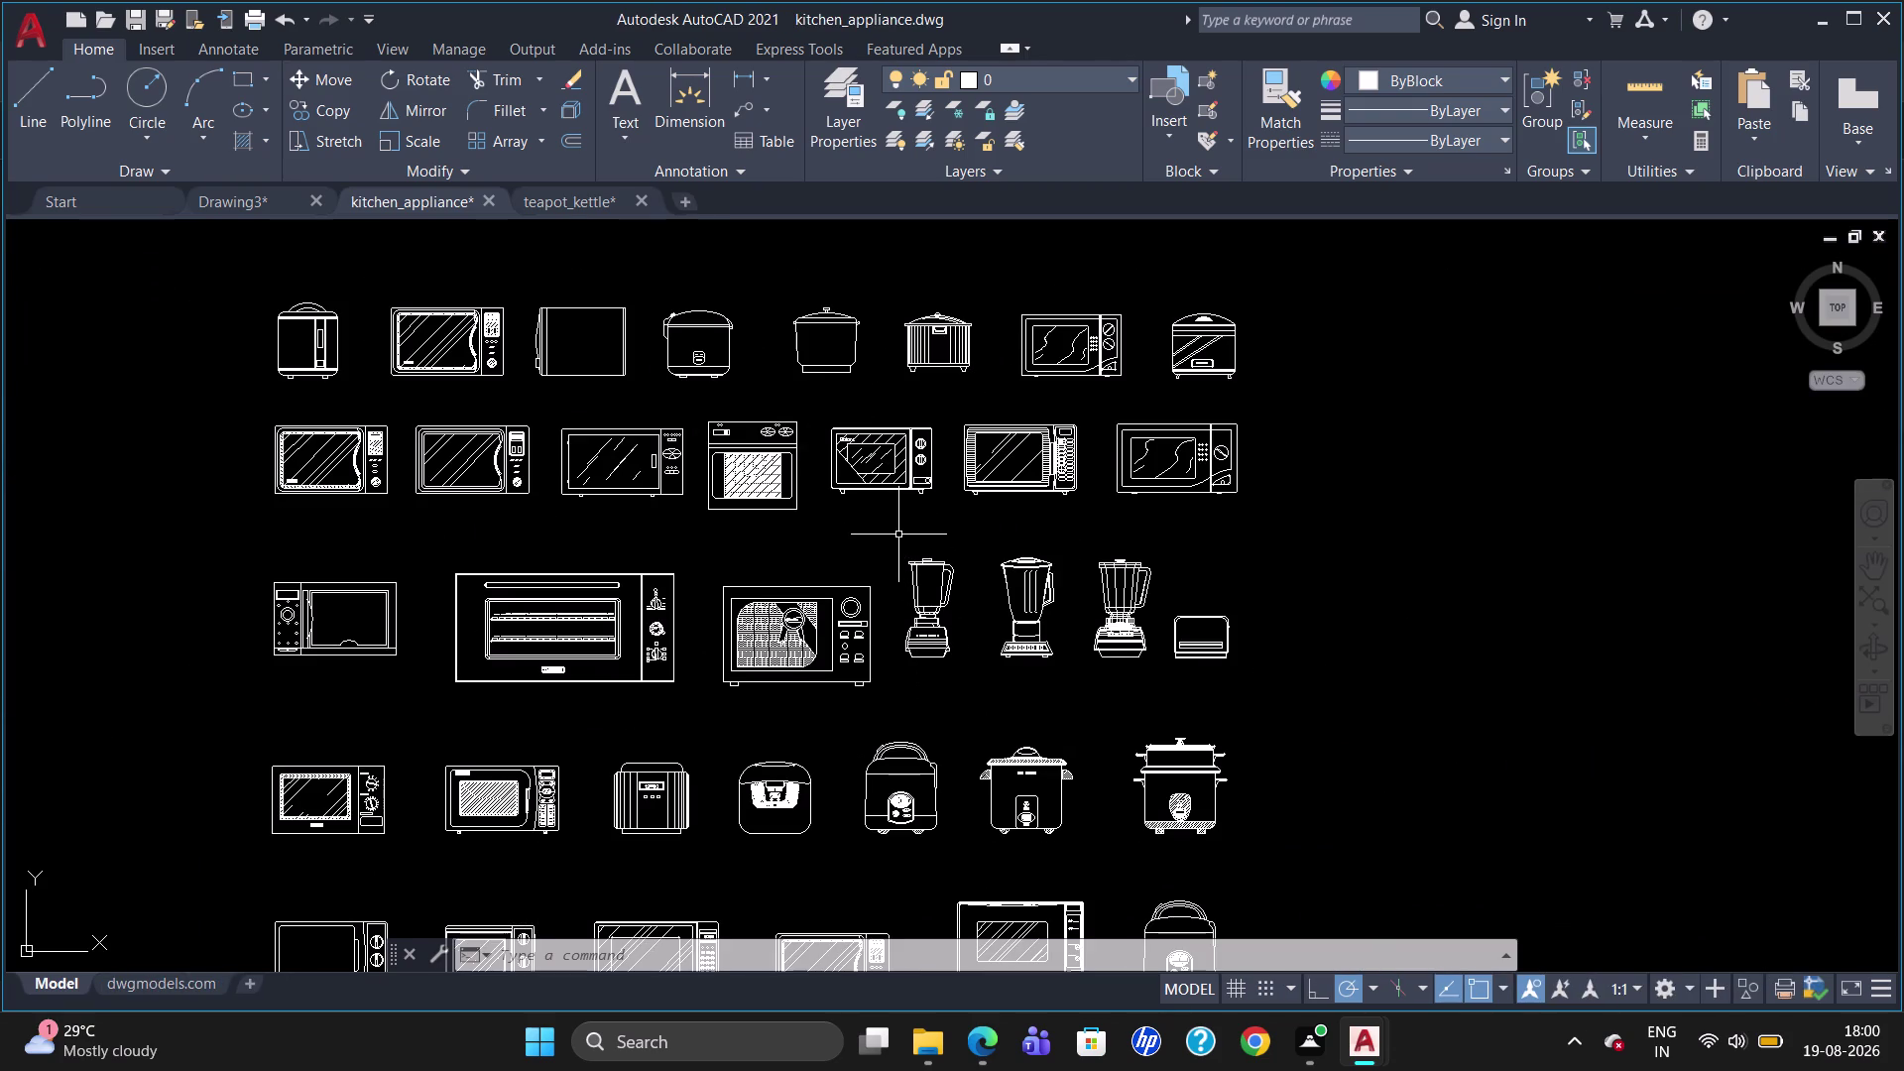
drag(868, 382, 787, 336)
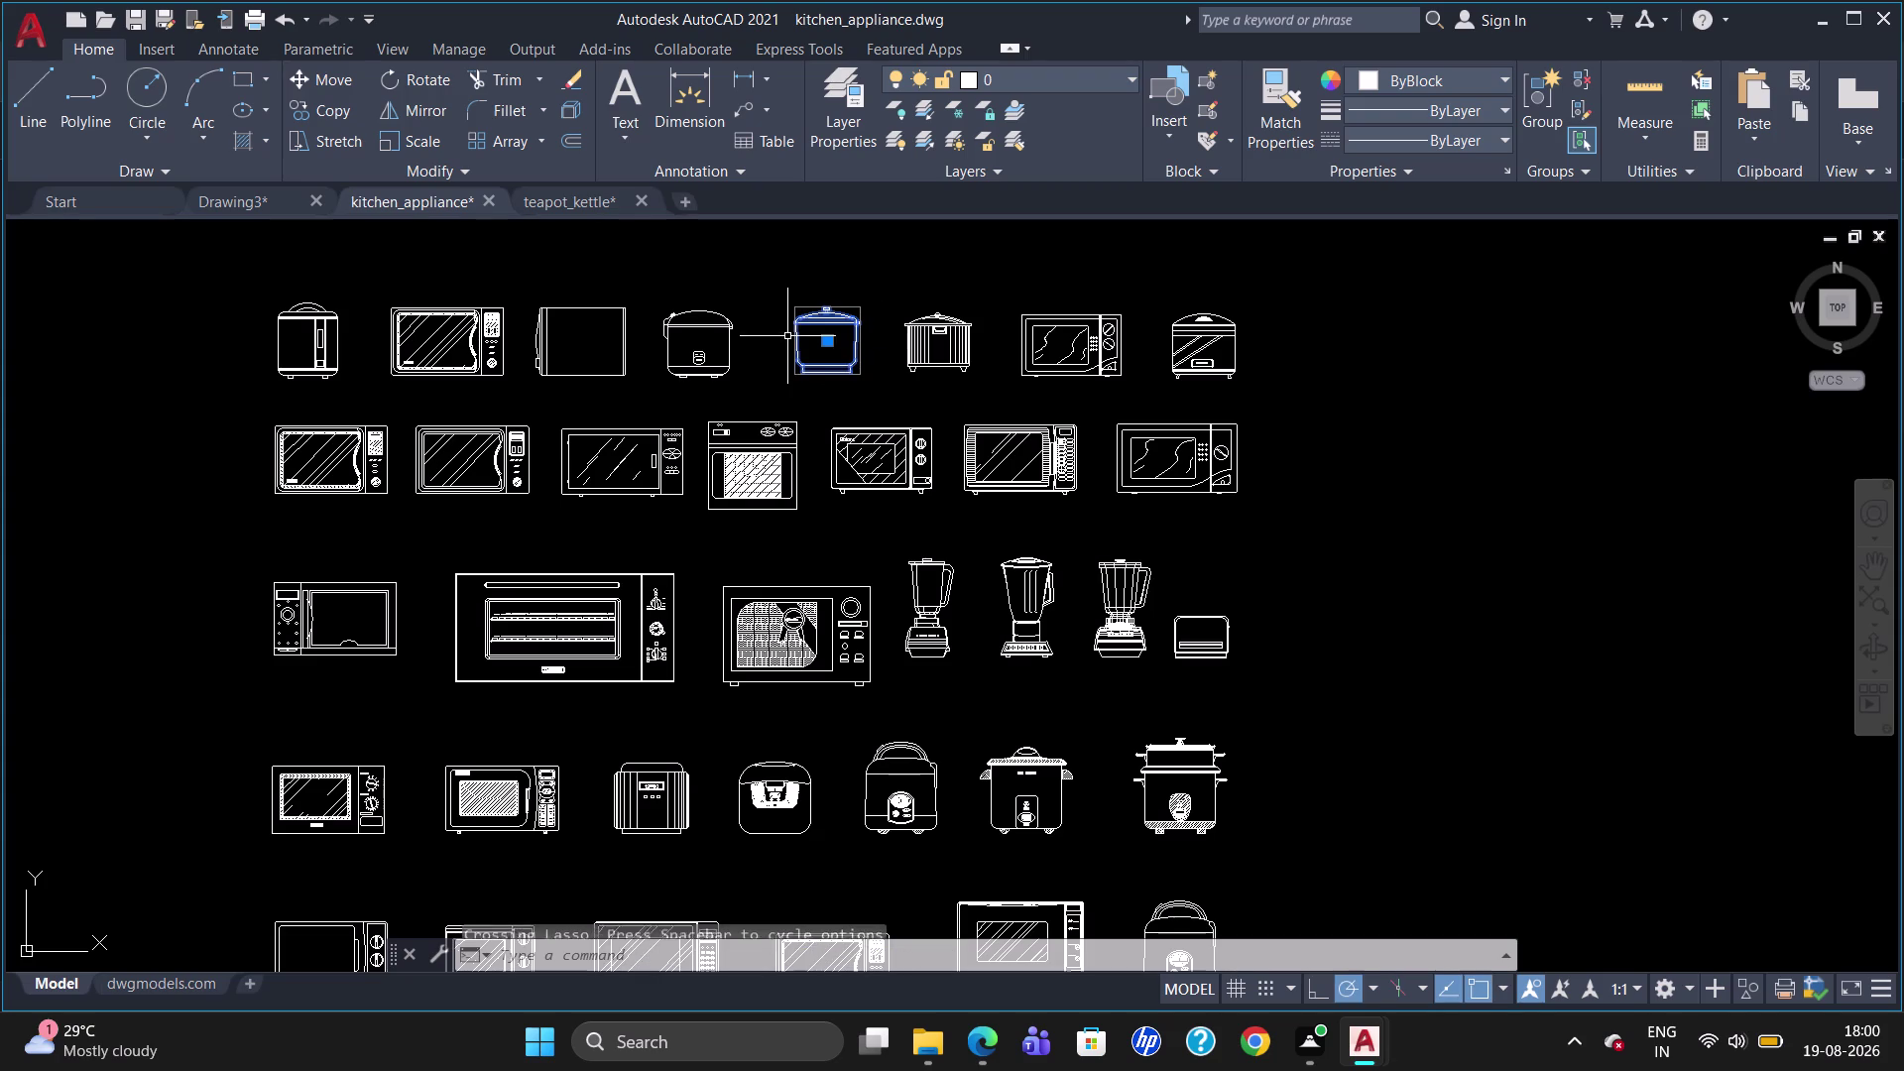
key(ctrl+c)
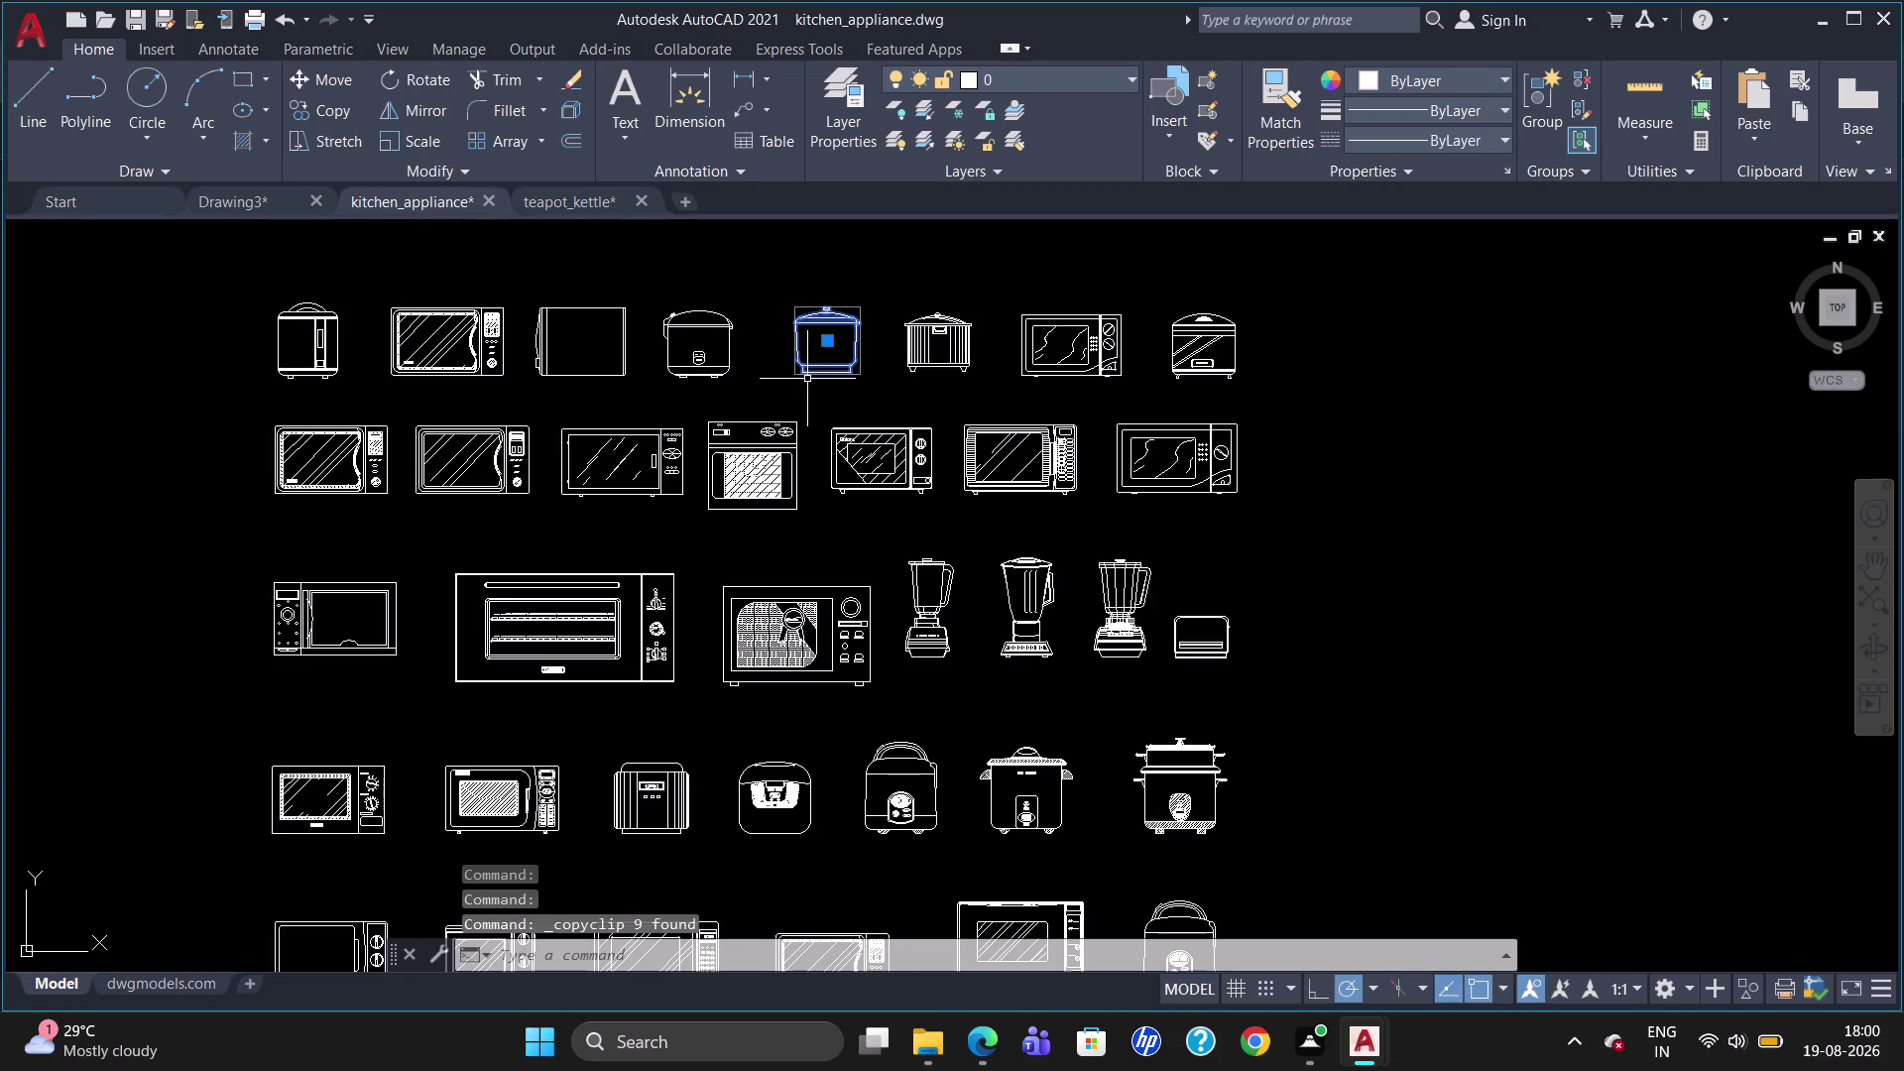
click(275, 202)
key(ctrl+v)
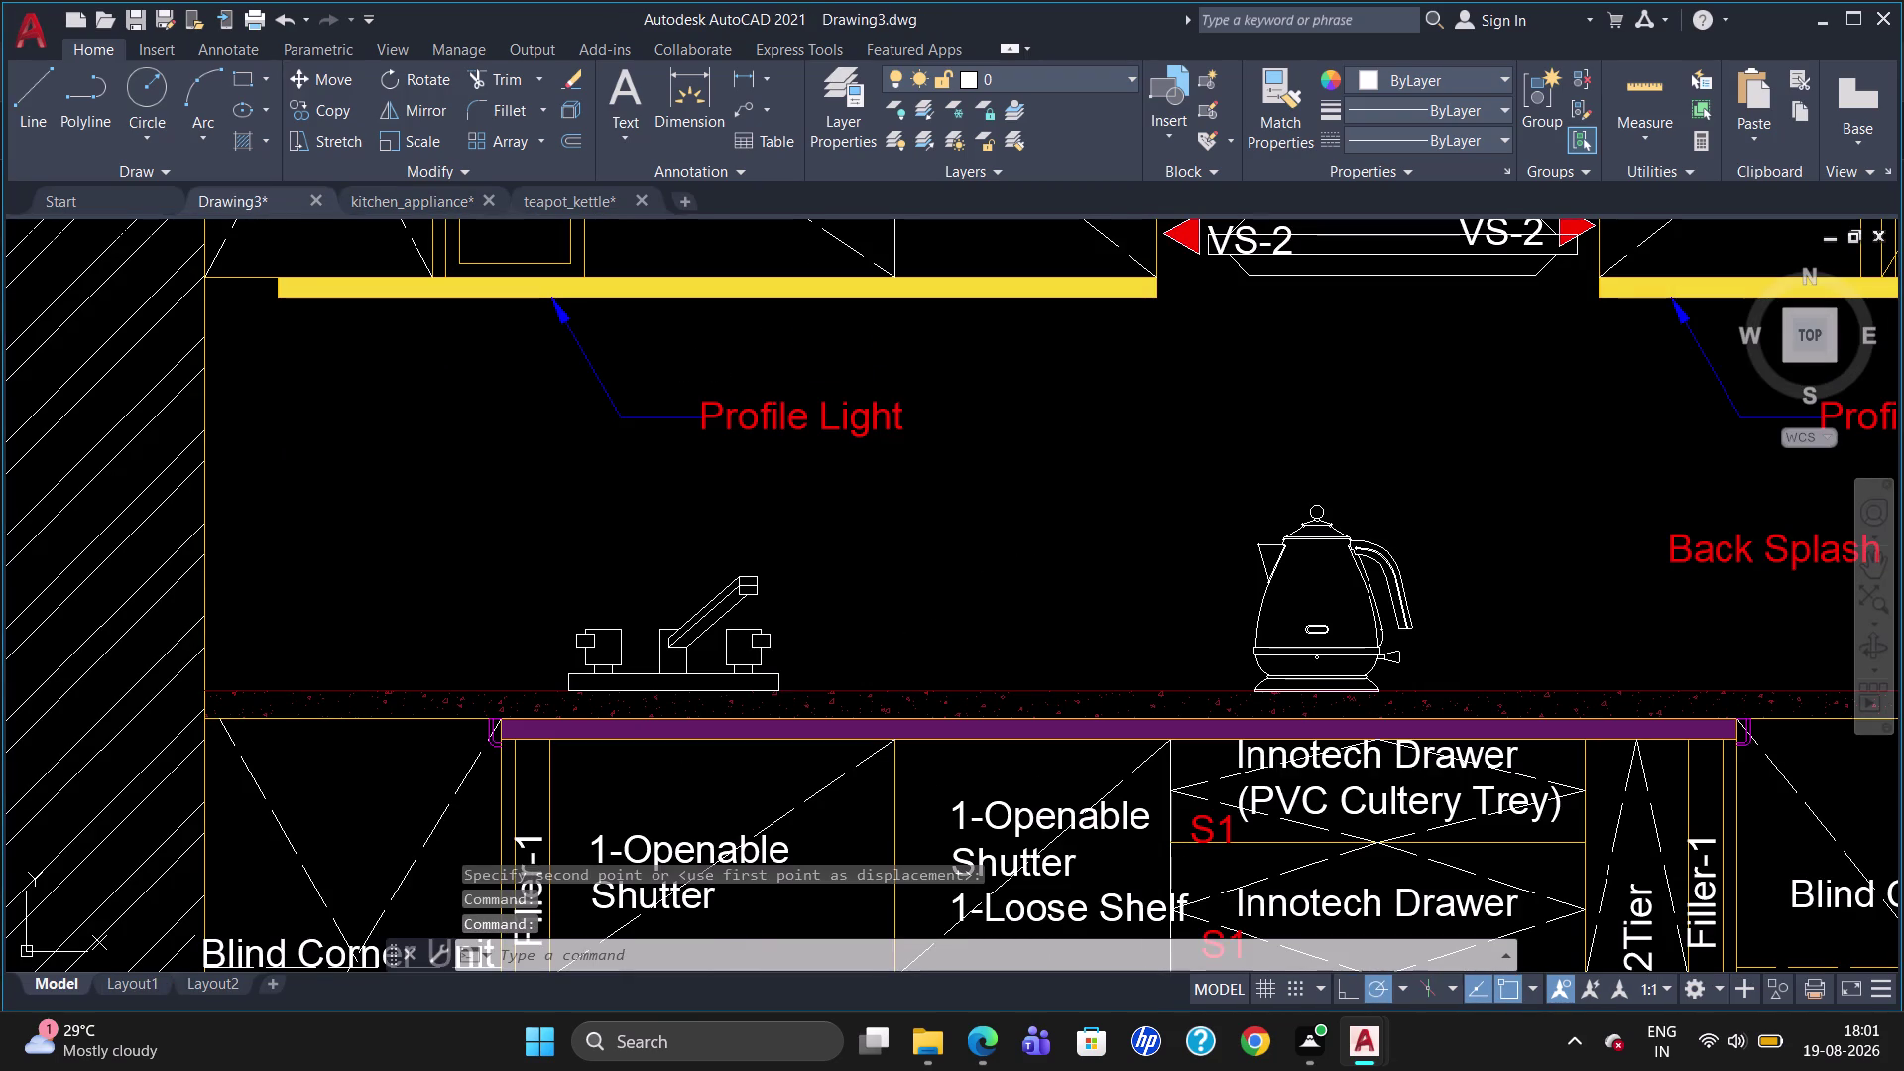
Paste the rice cooker into the kitchen elevation drawing.
key(Return)
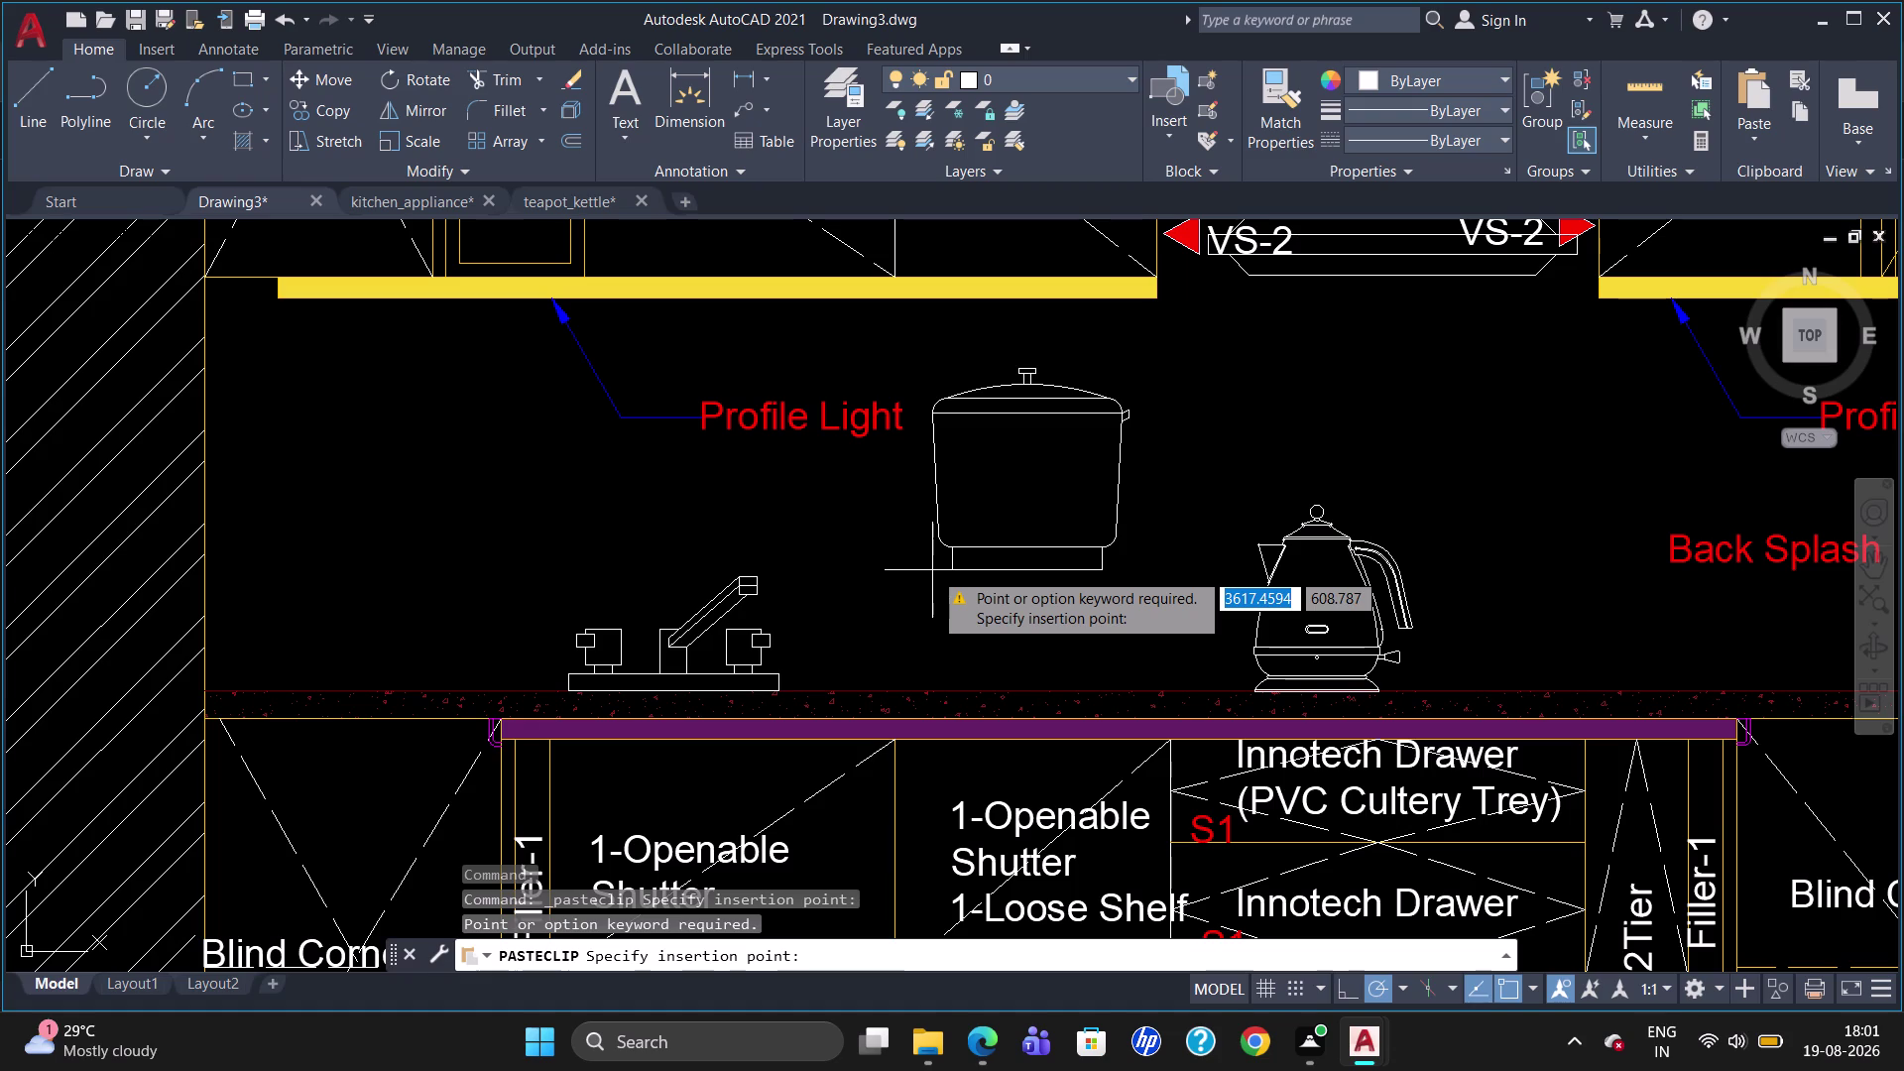
key(m)
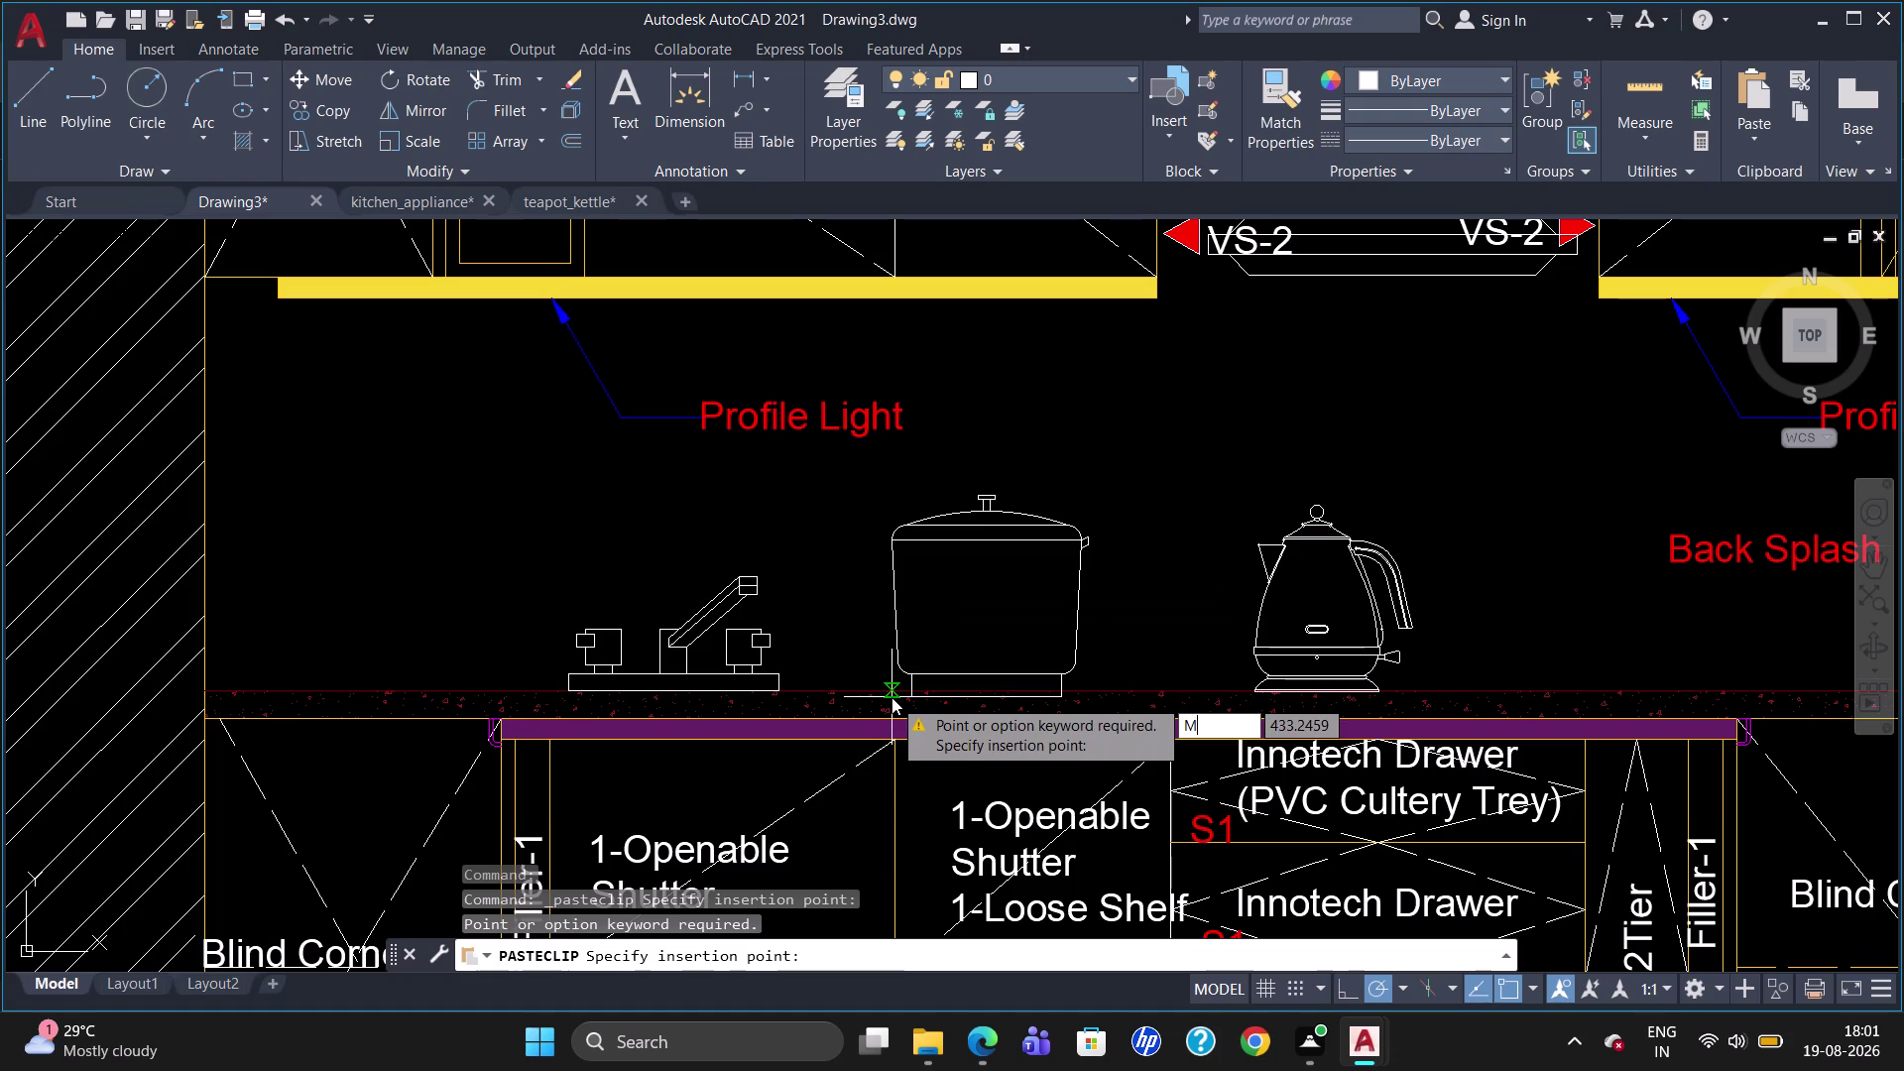
key(Escape)
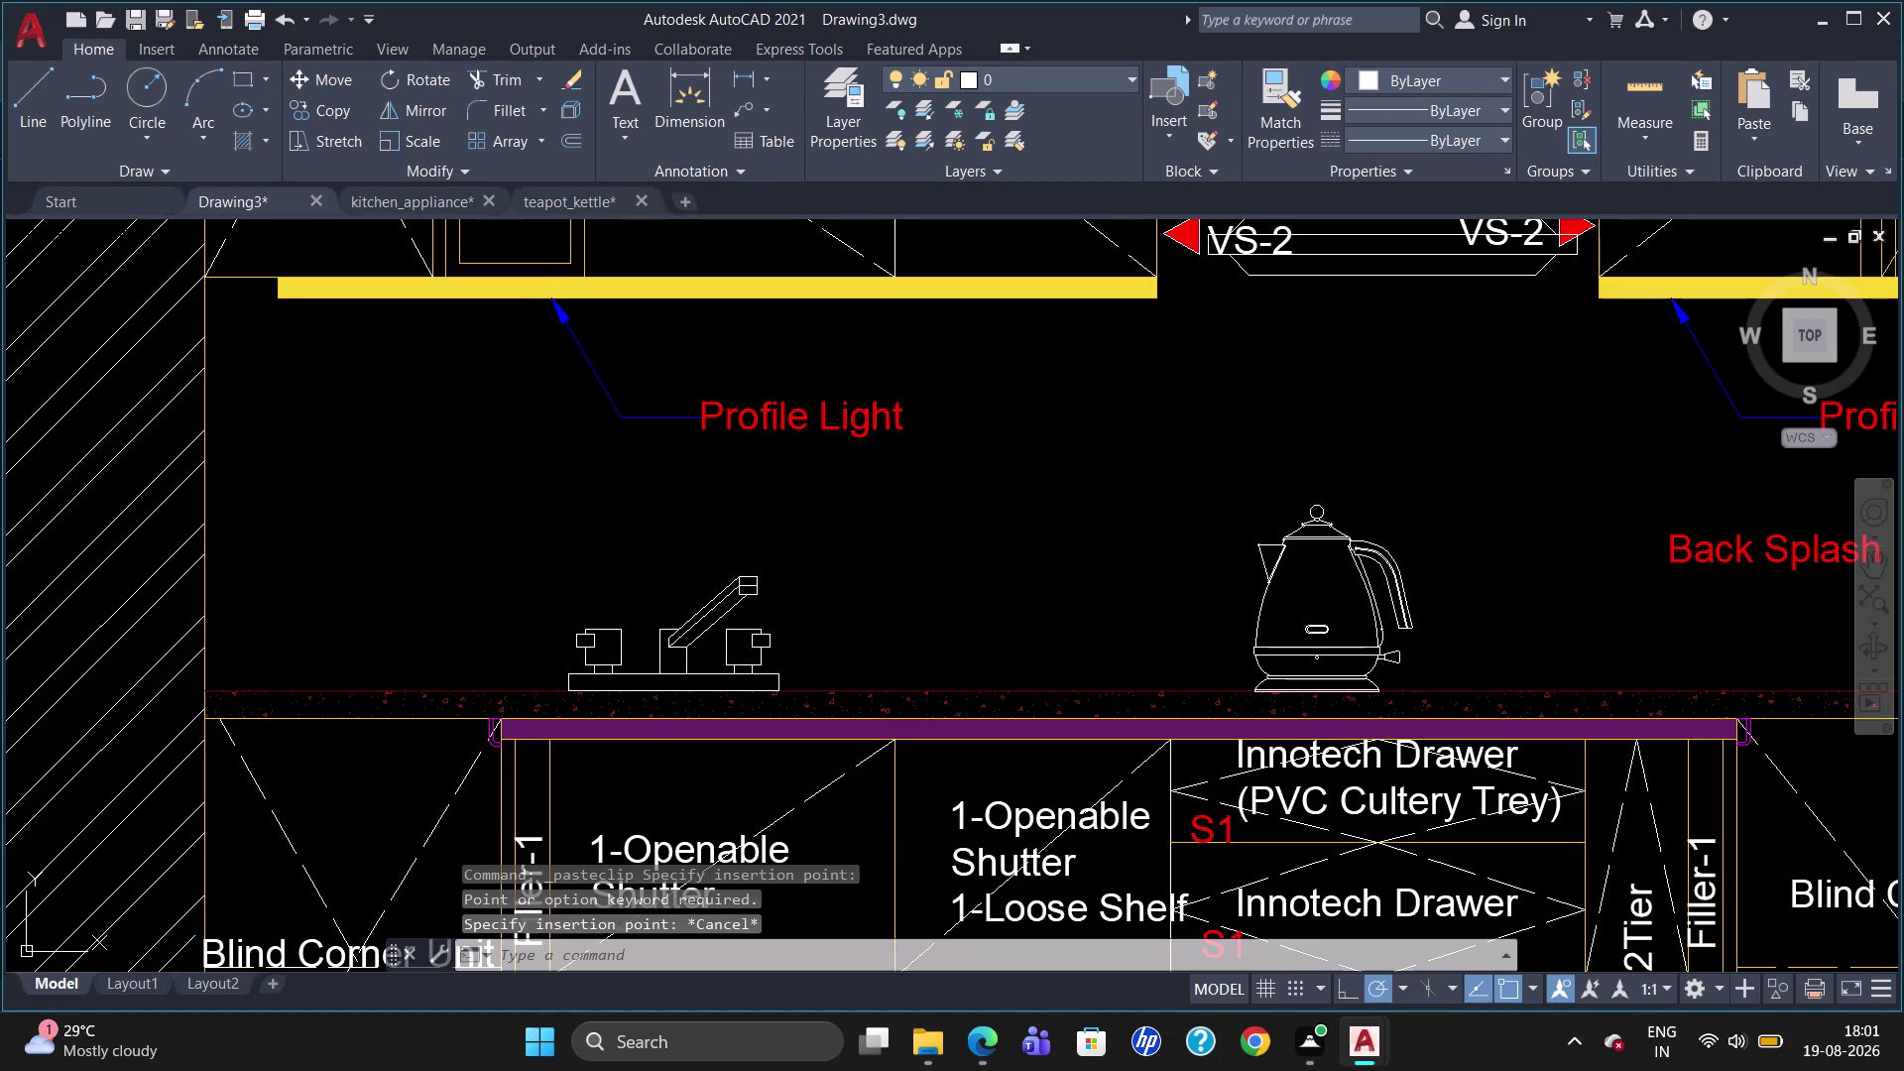
key(ctrl+v)
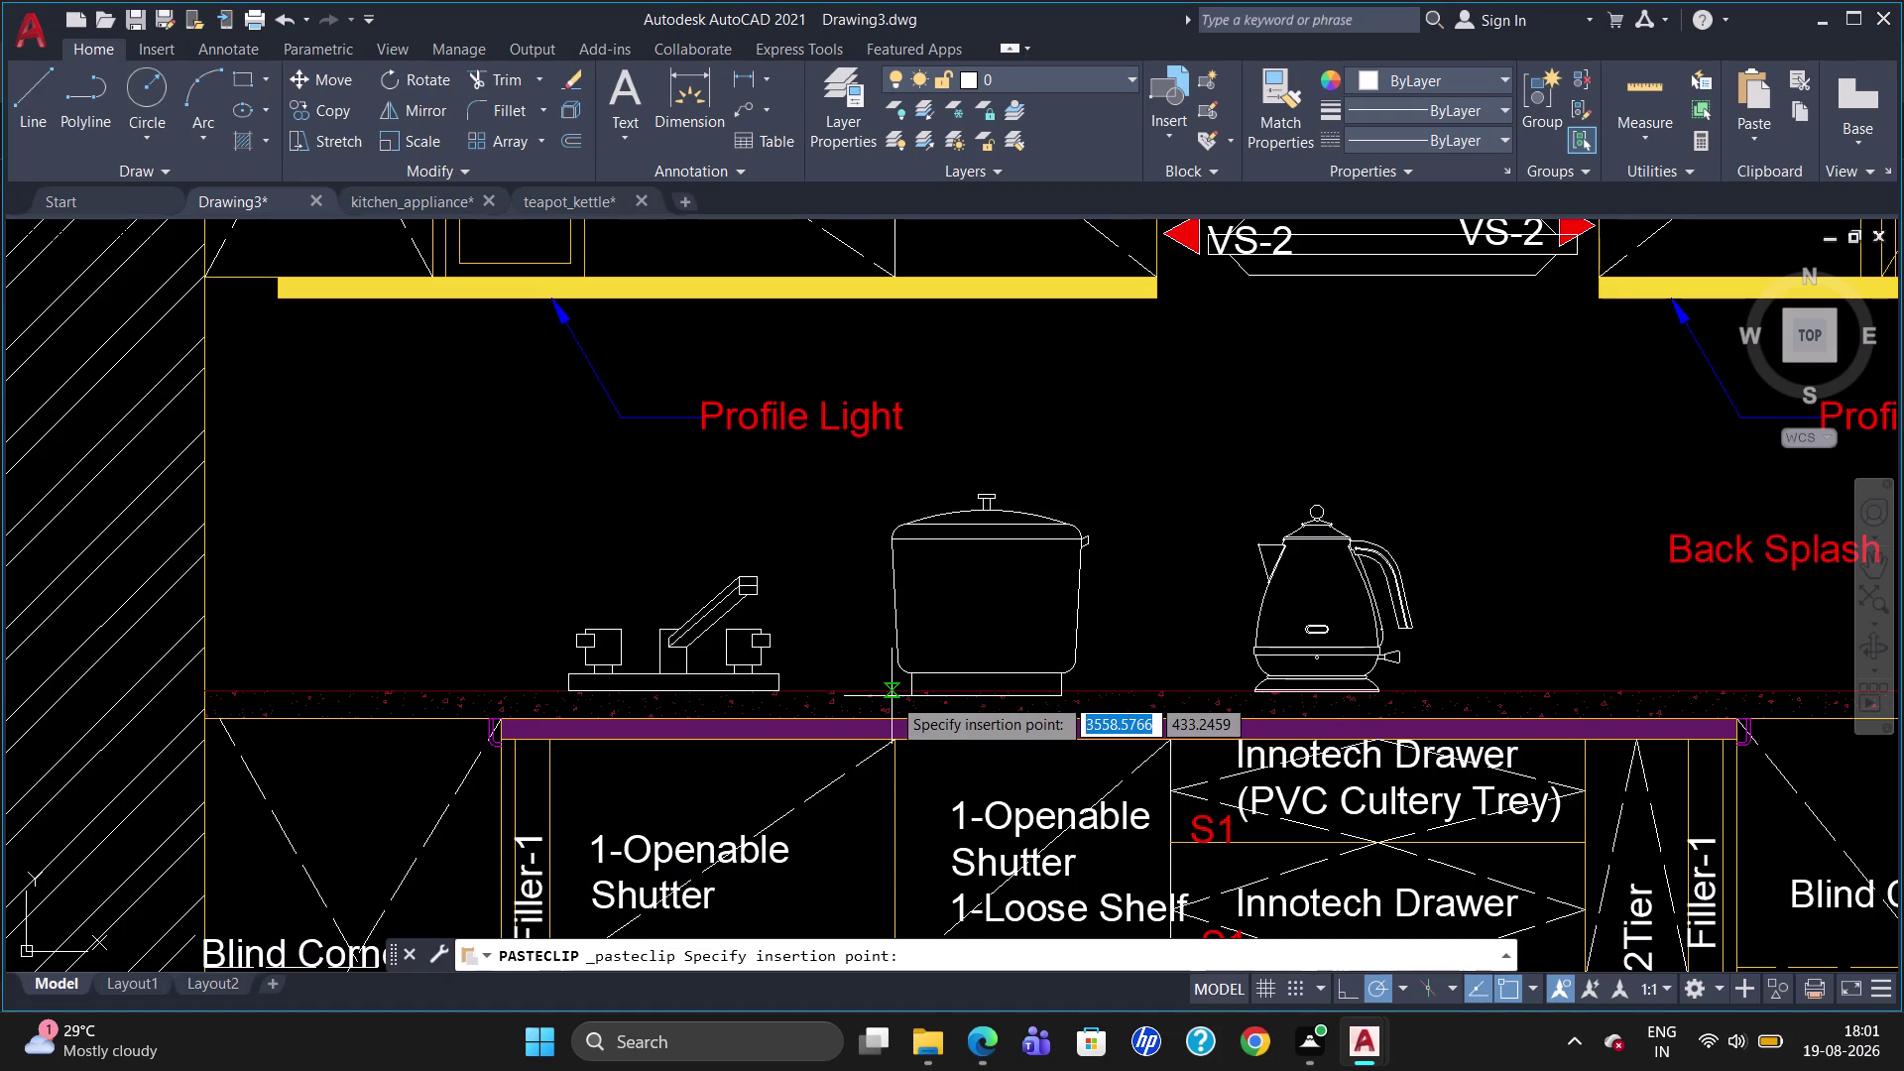
key(Return)
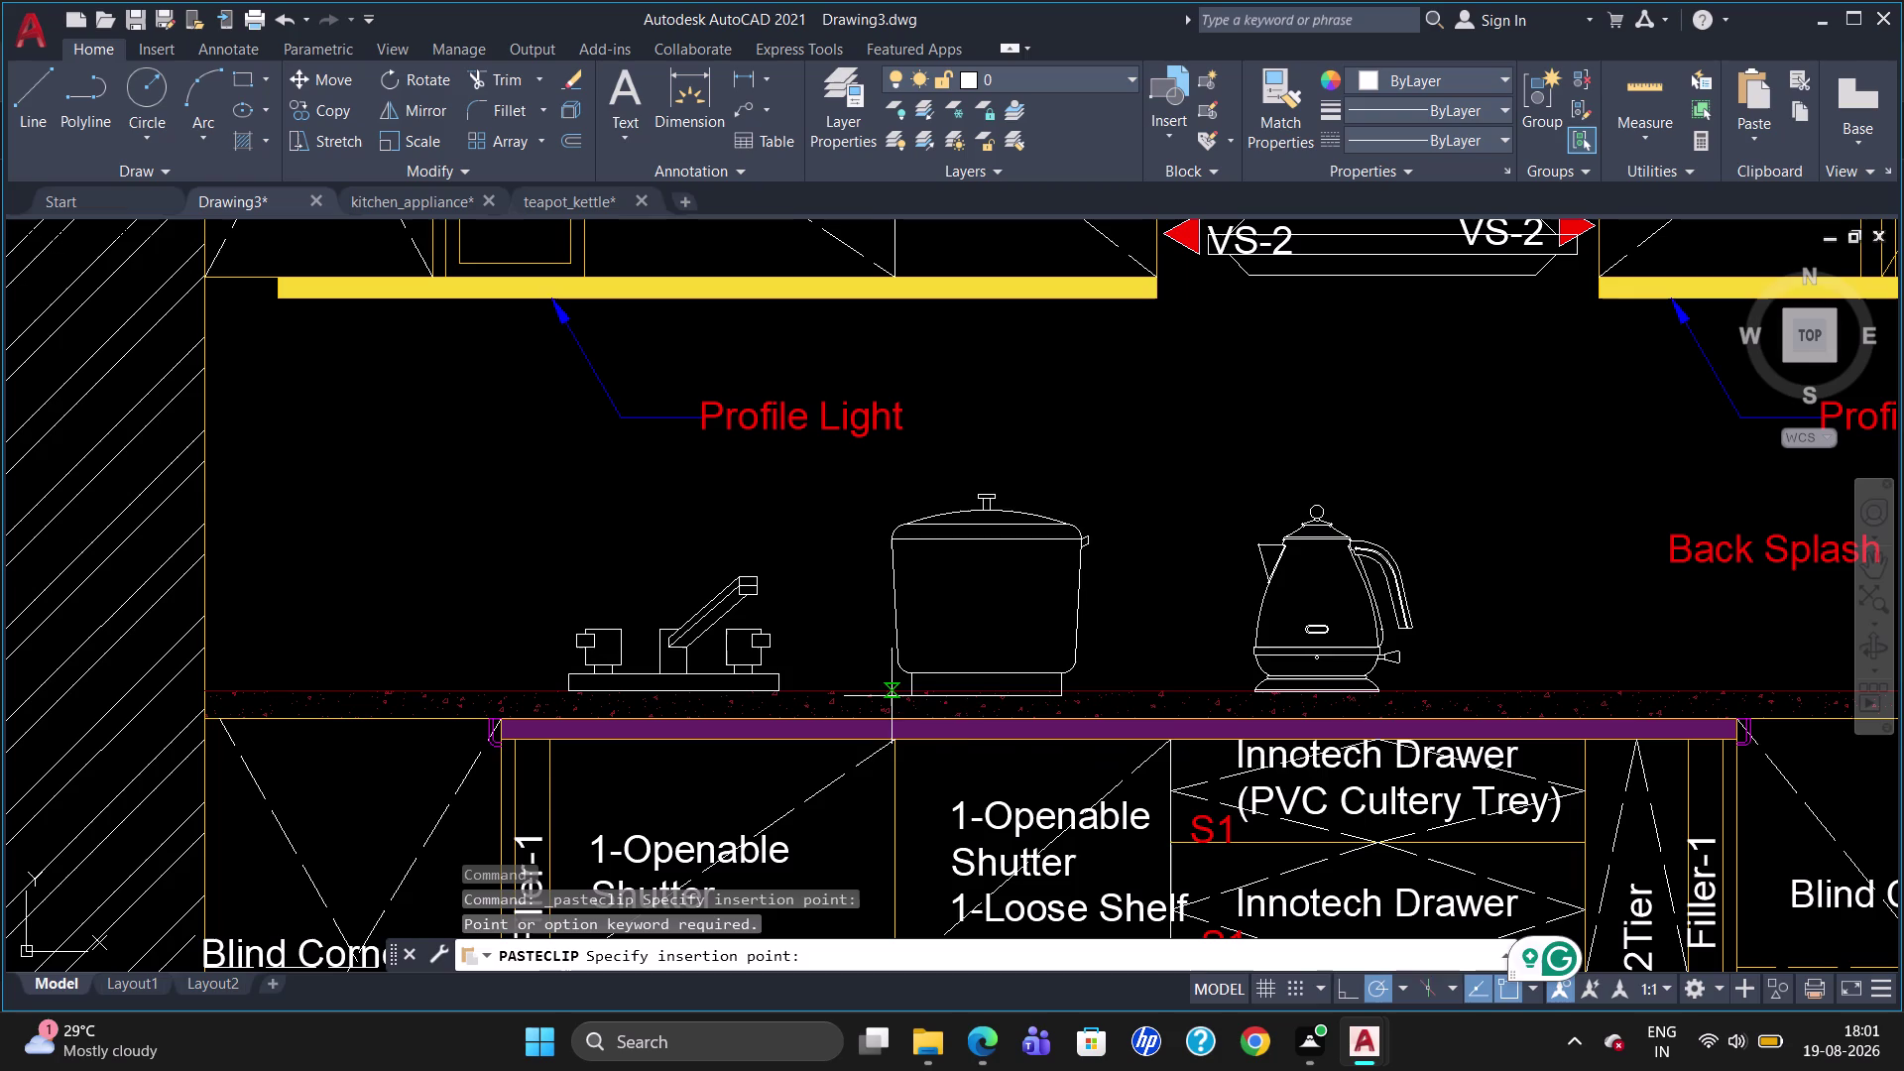
click(988, 608)
key(Escape)
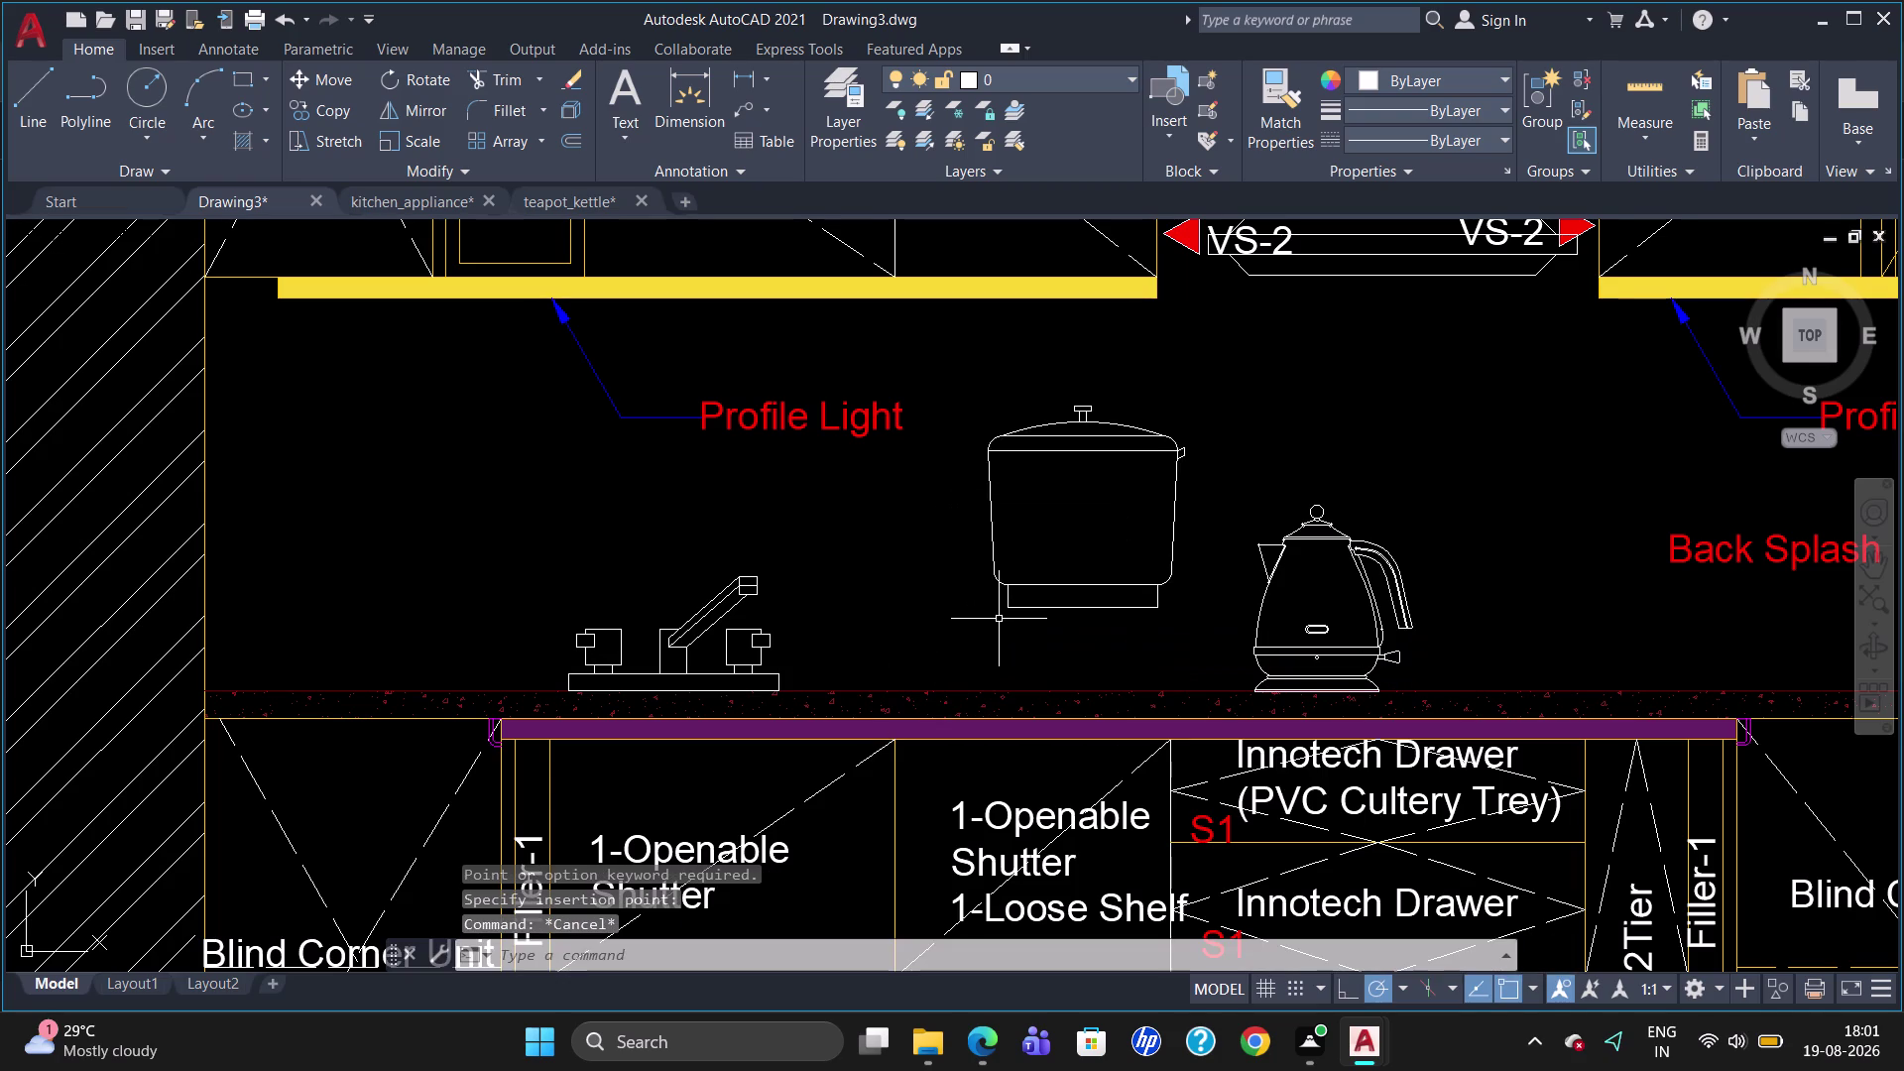
Select all the rice cooker pieces and move them onto the countertop beside the kettle.
key(m)
key(Return)
click(1009, 602)
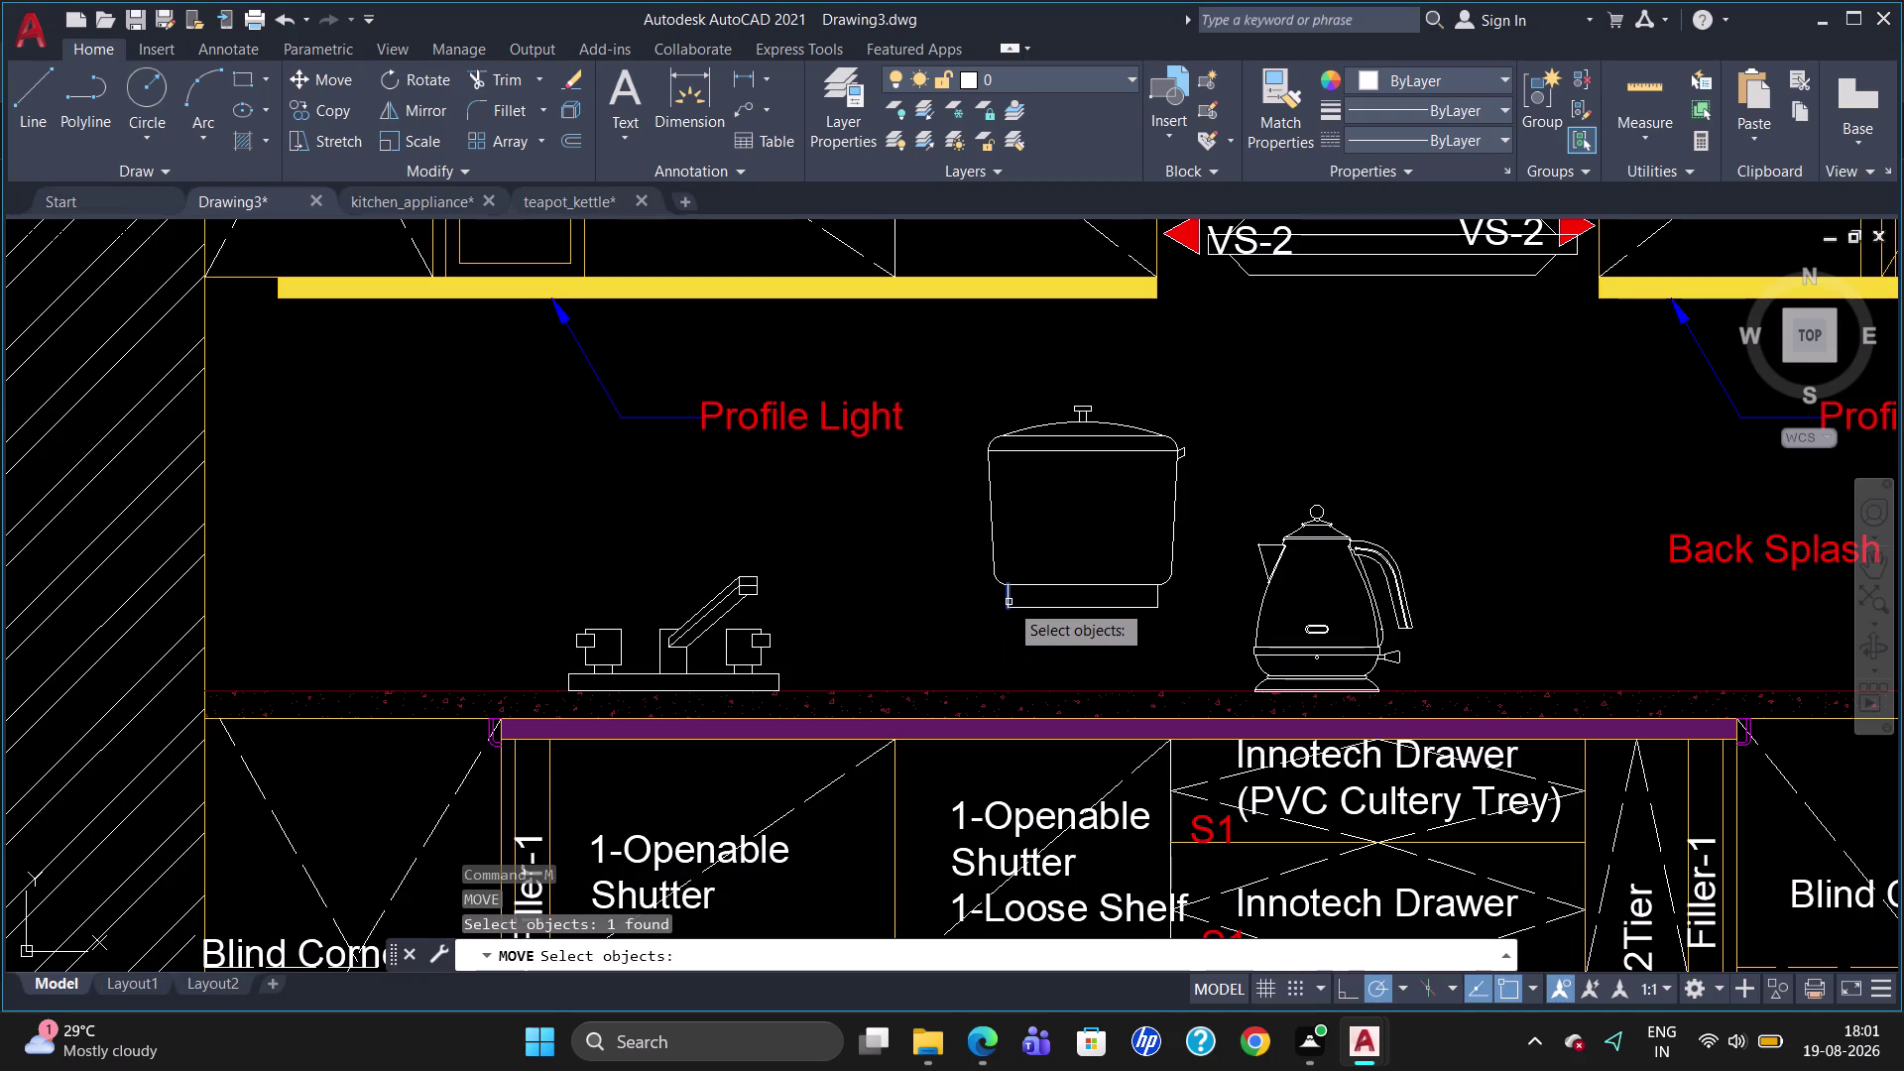
drag(1166, 651, 886, 520)
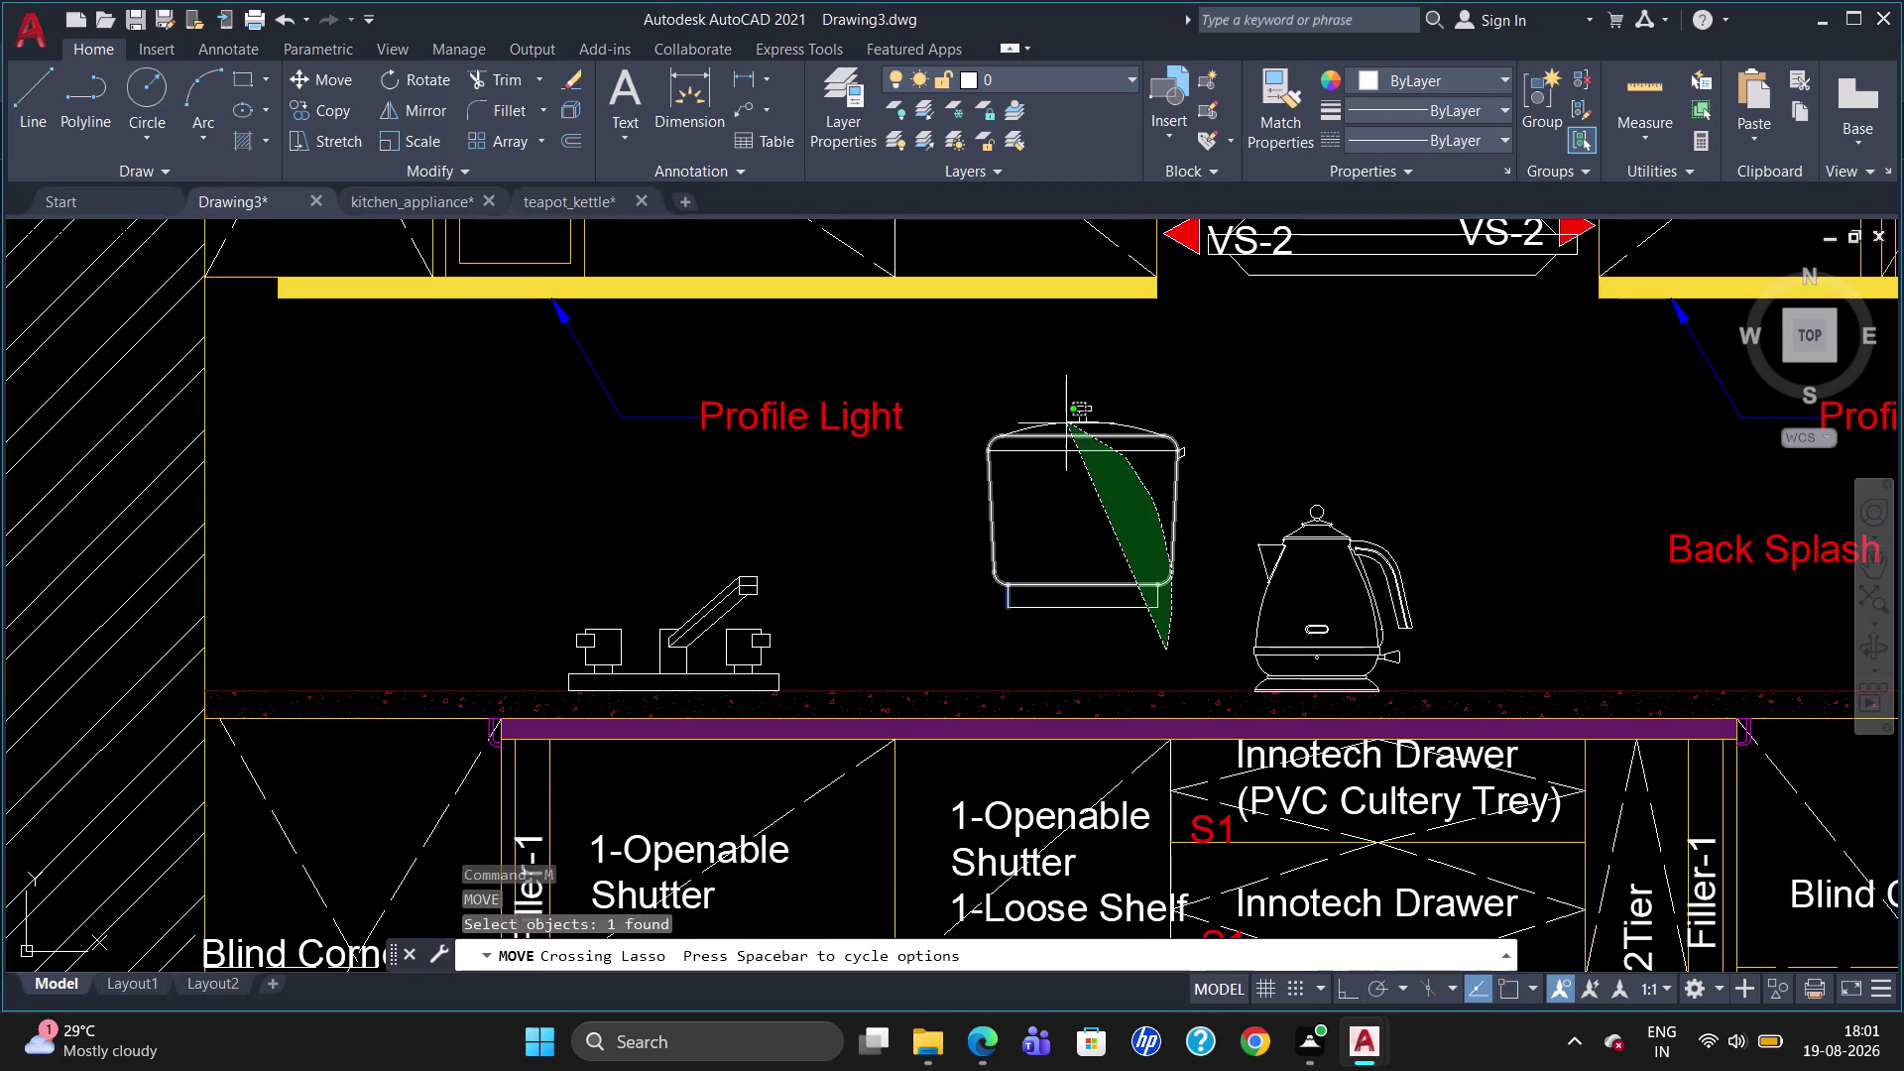
drag(886, 520, 883, 523)
drag(1182, 504, 918, 503)
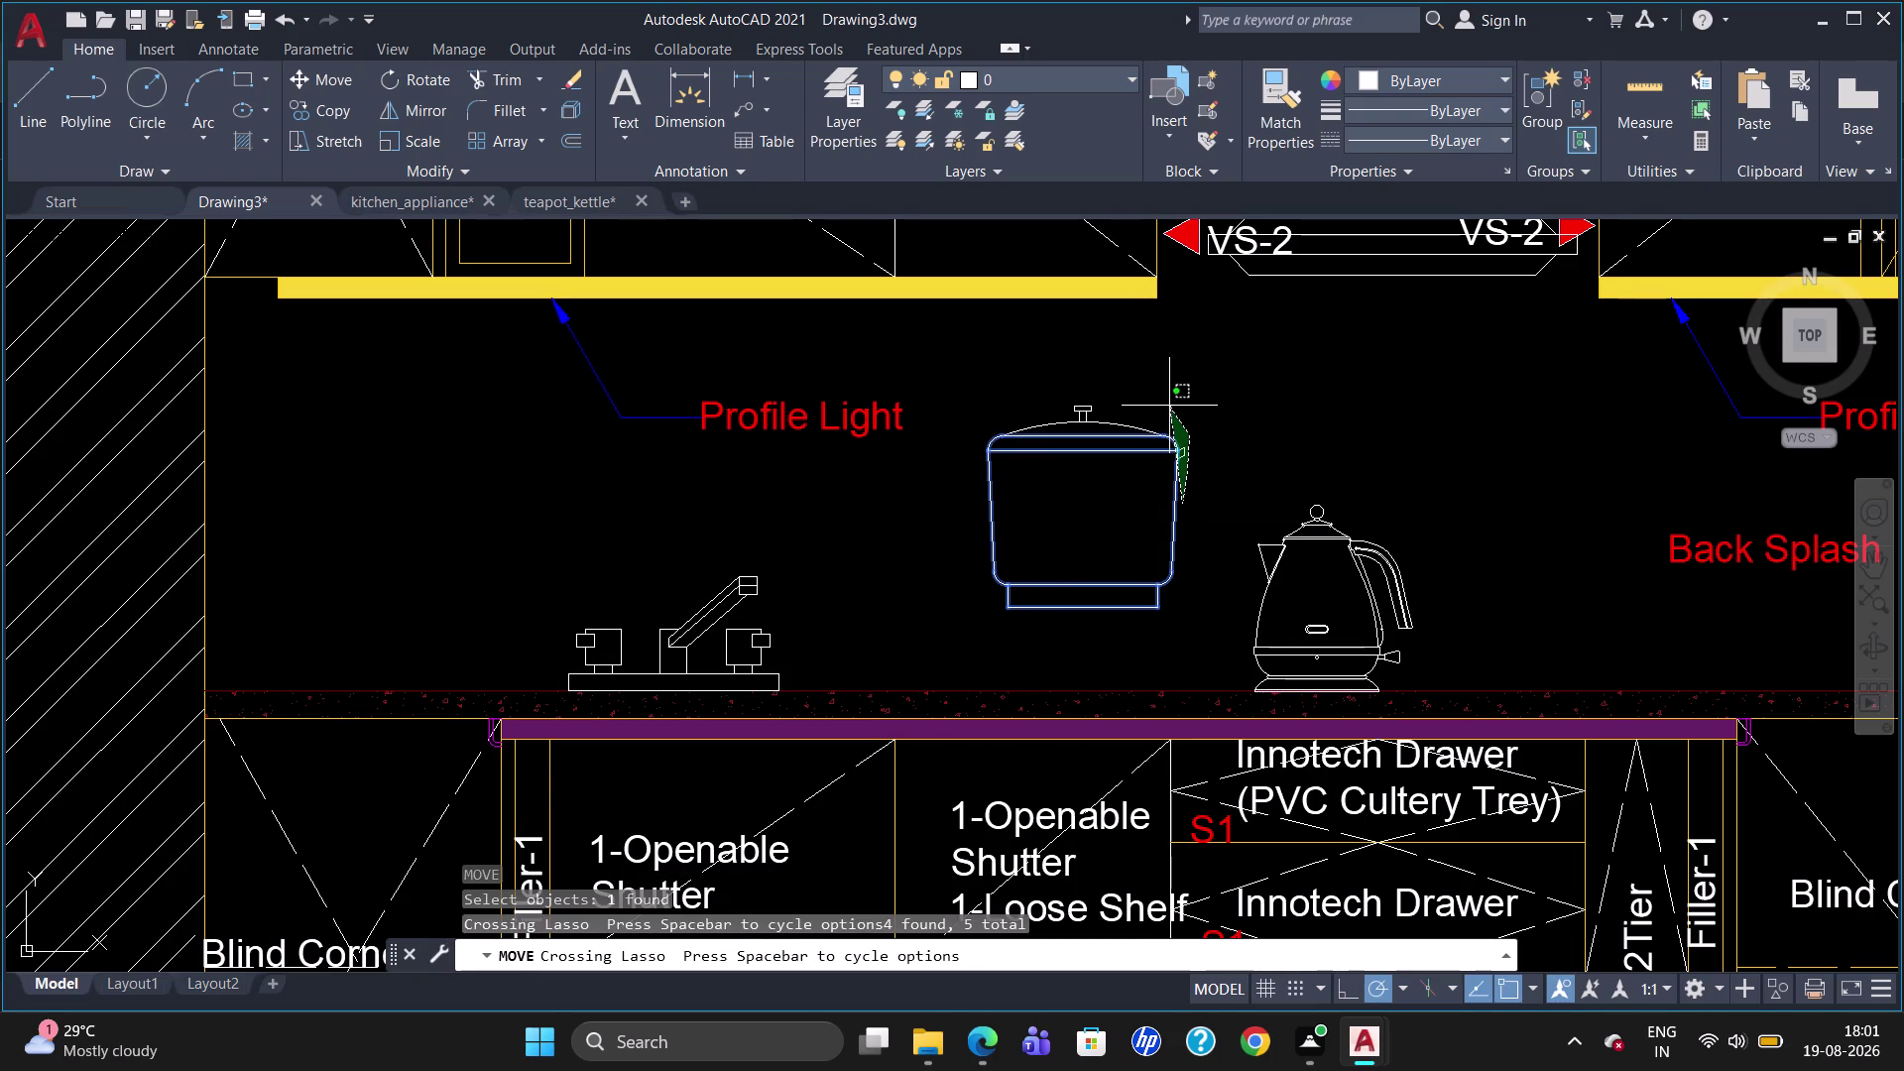
drag(918, 502, 914, 508)
key(Return)
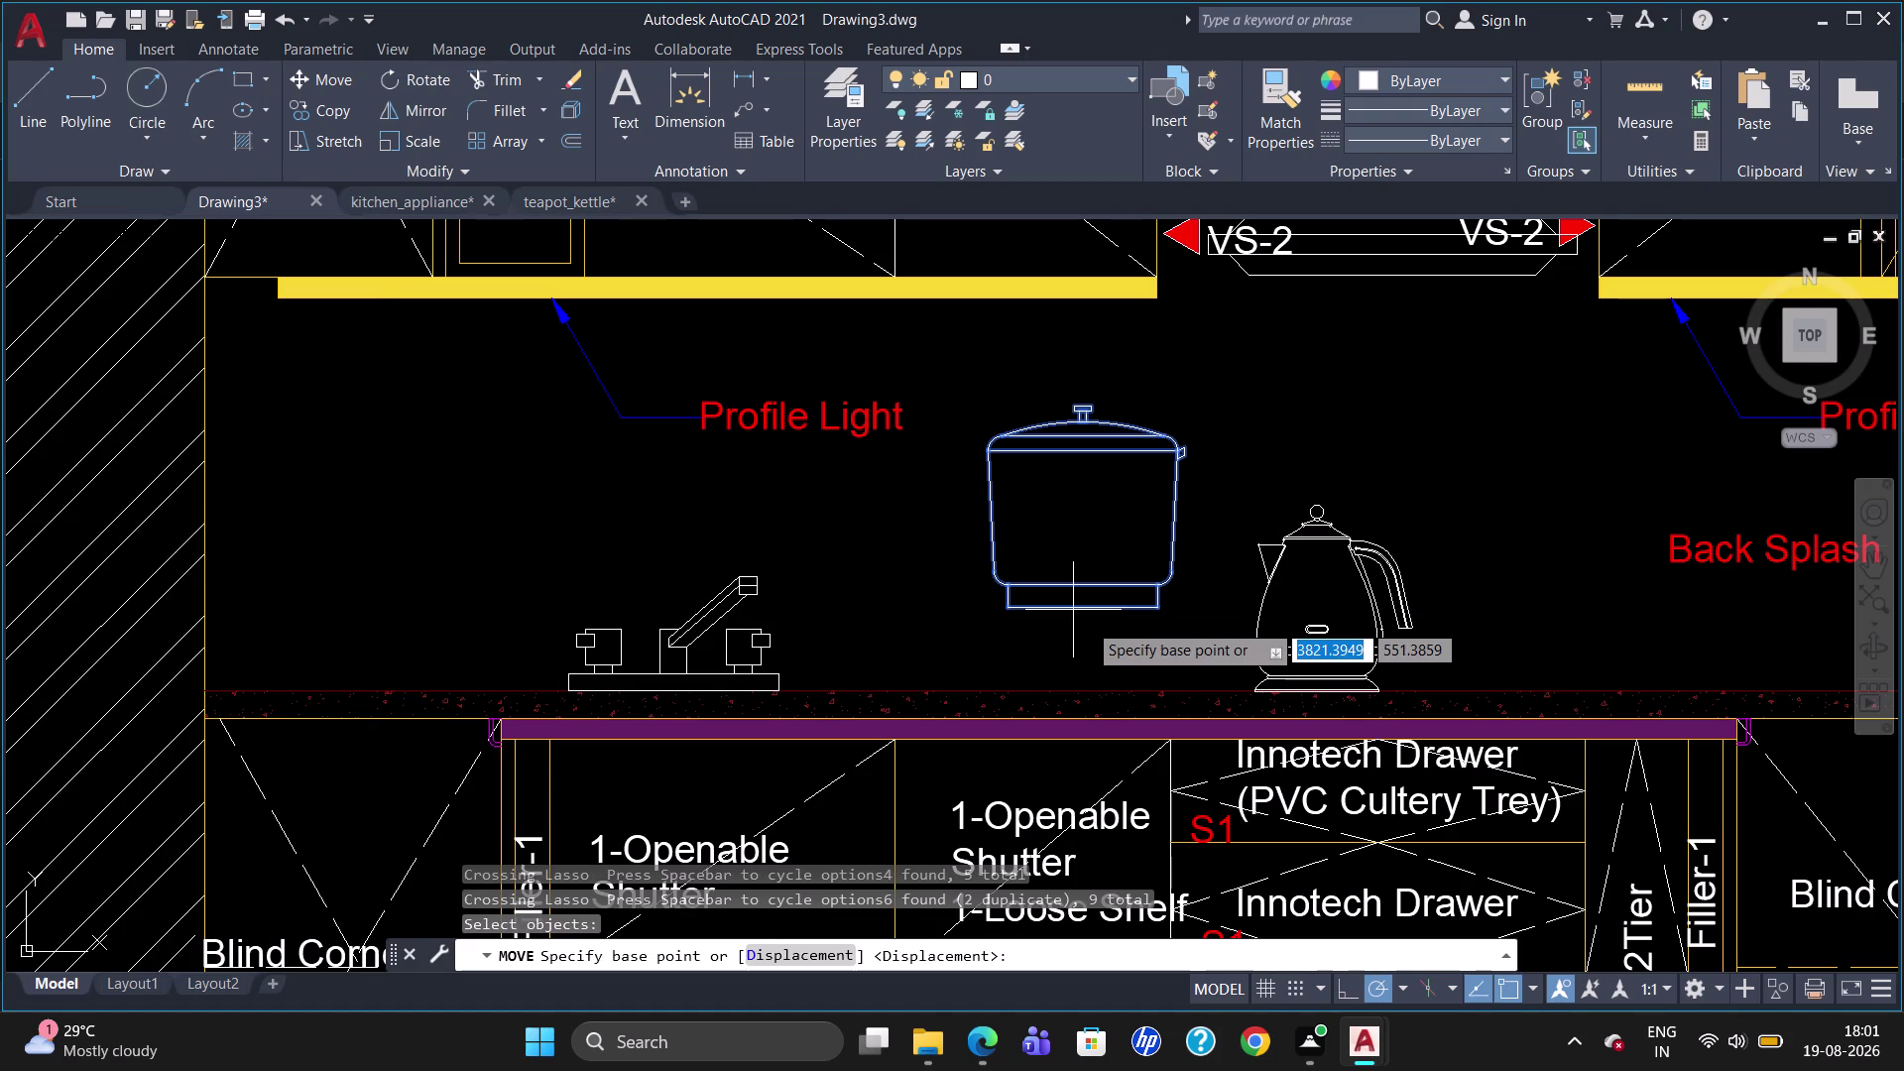
click(1156, 612)
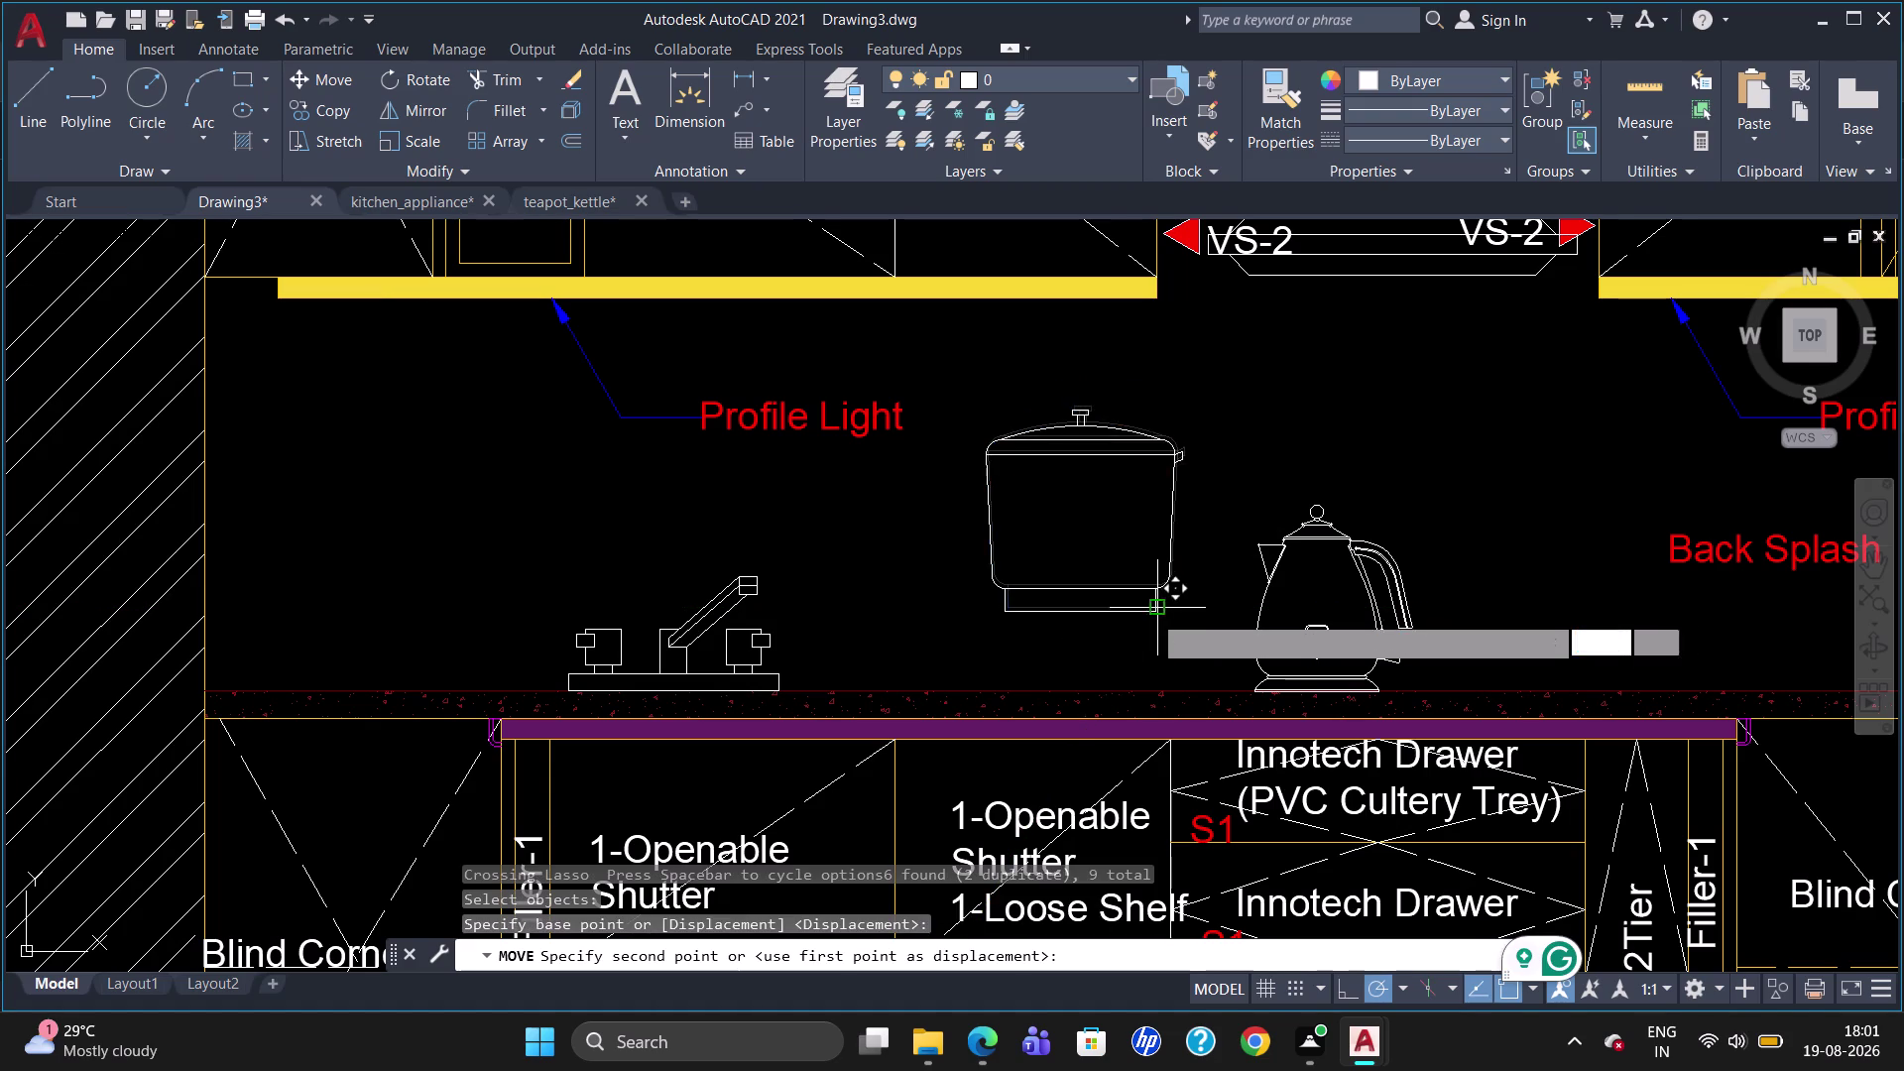
click(1176, 690)
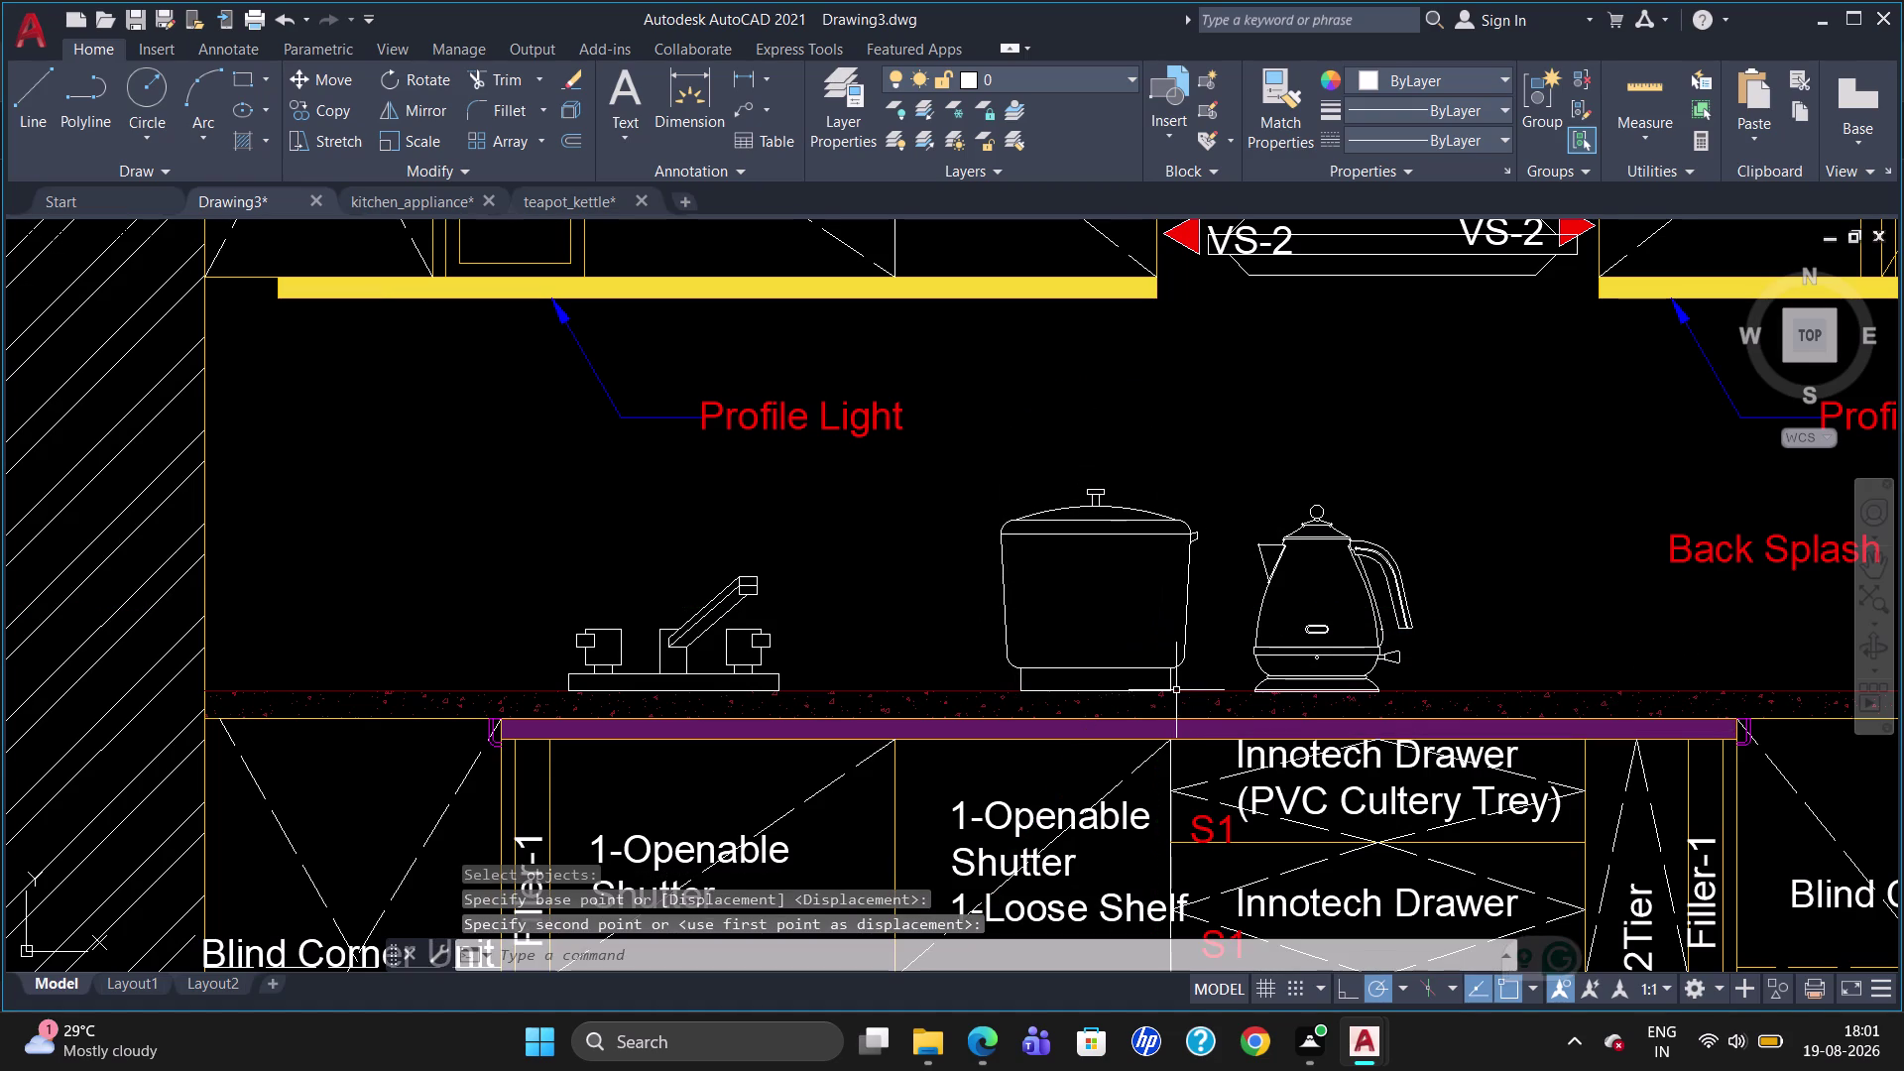
key(Escape)
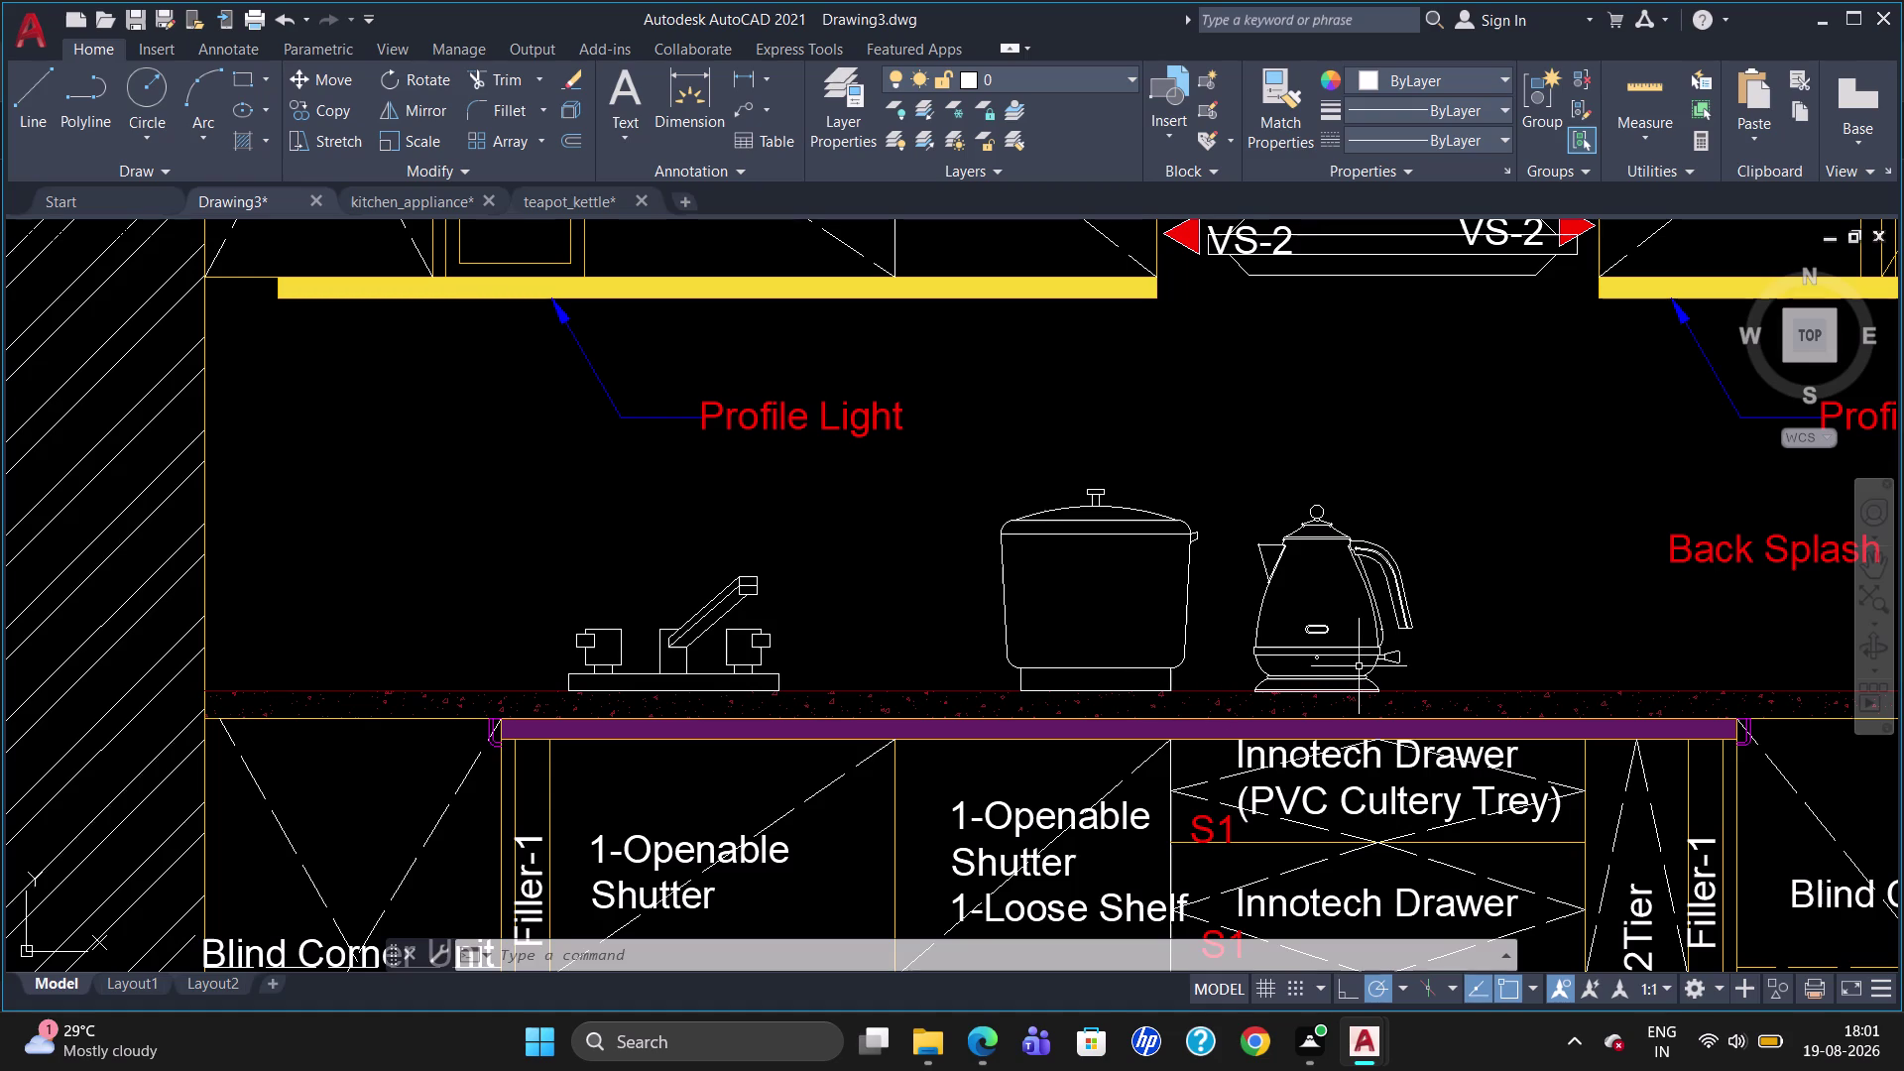
Select the rice cooker, the kettle and the rice cooker's base pieces together.
drag(1450, 632, 943, 622)
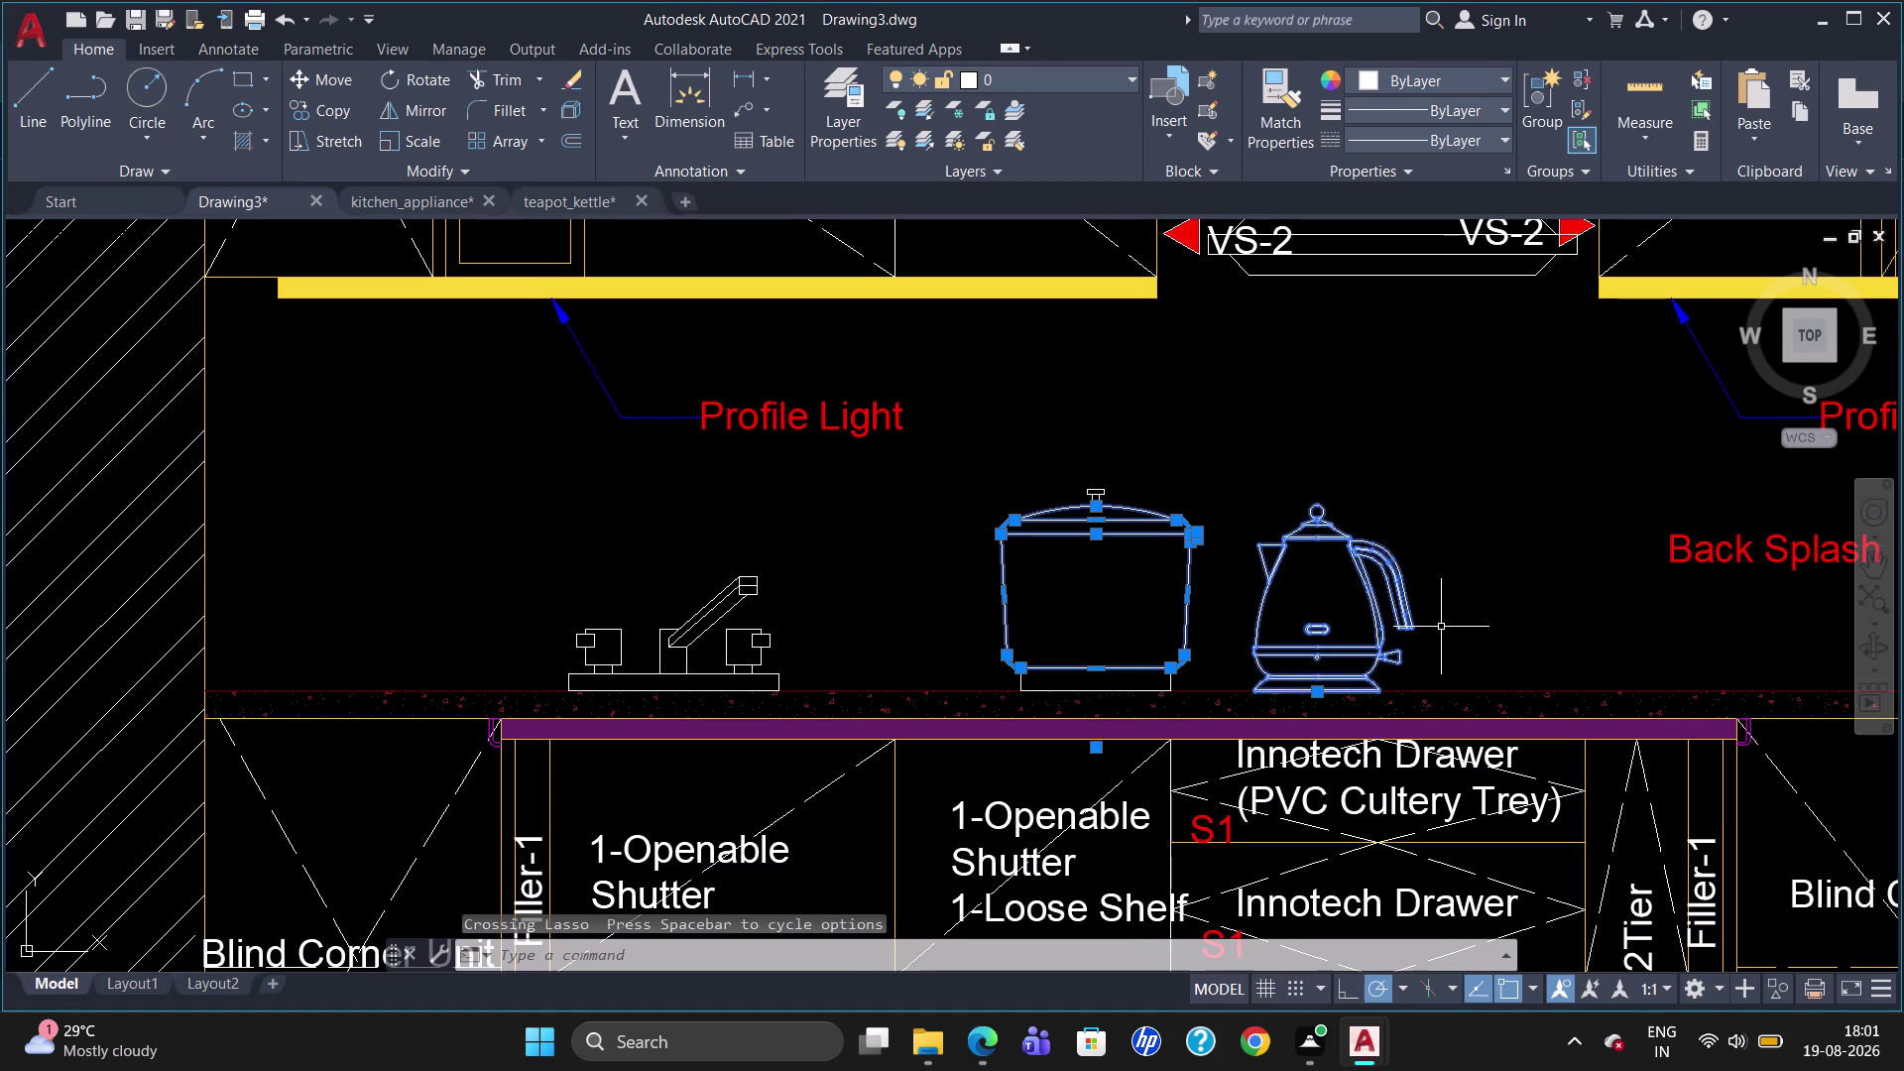
click(1019, 682)
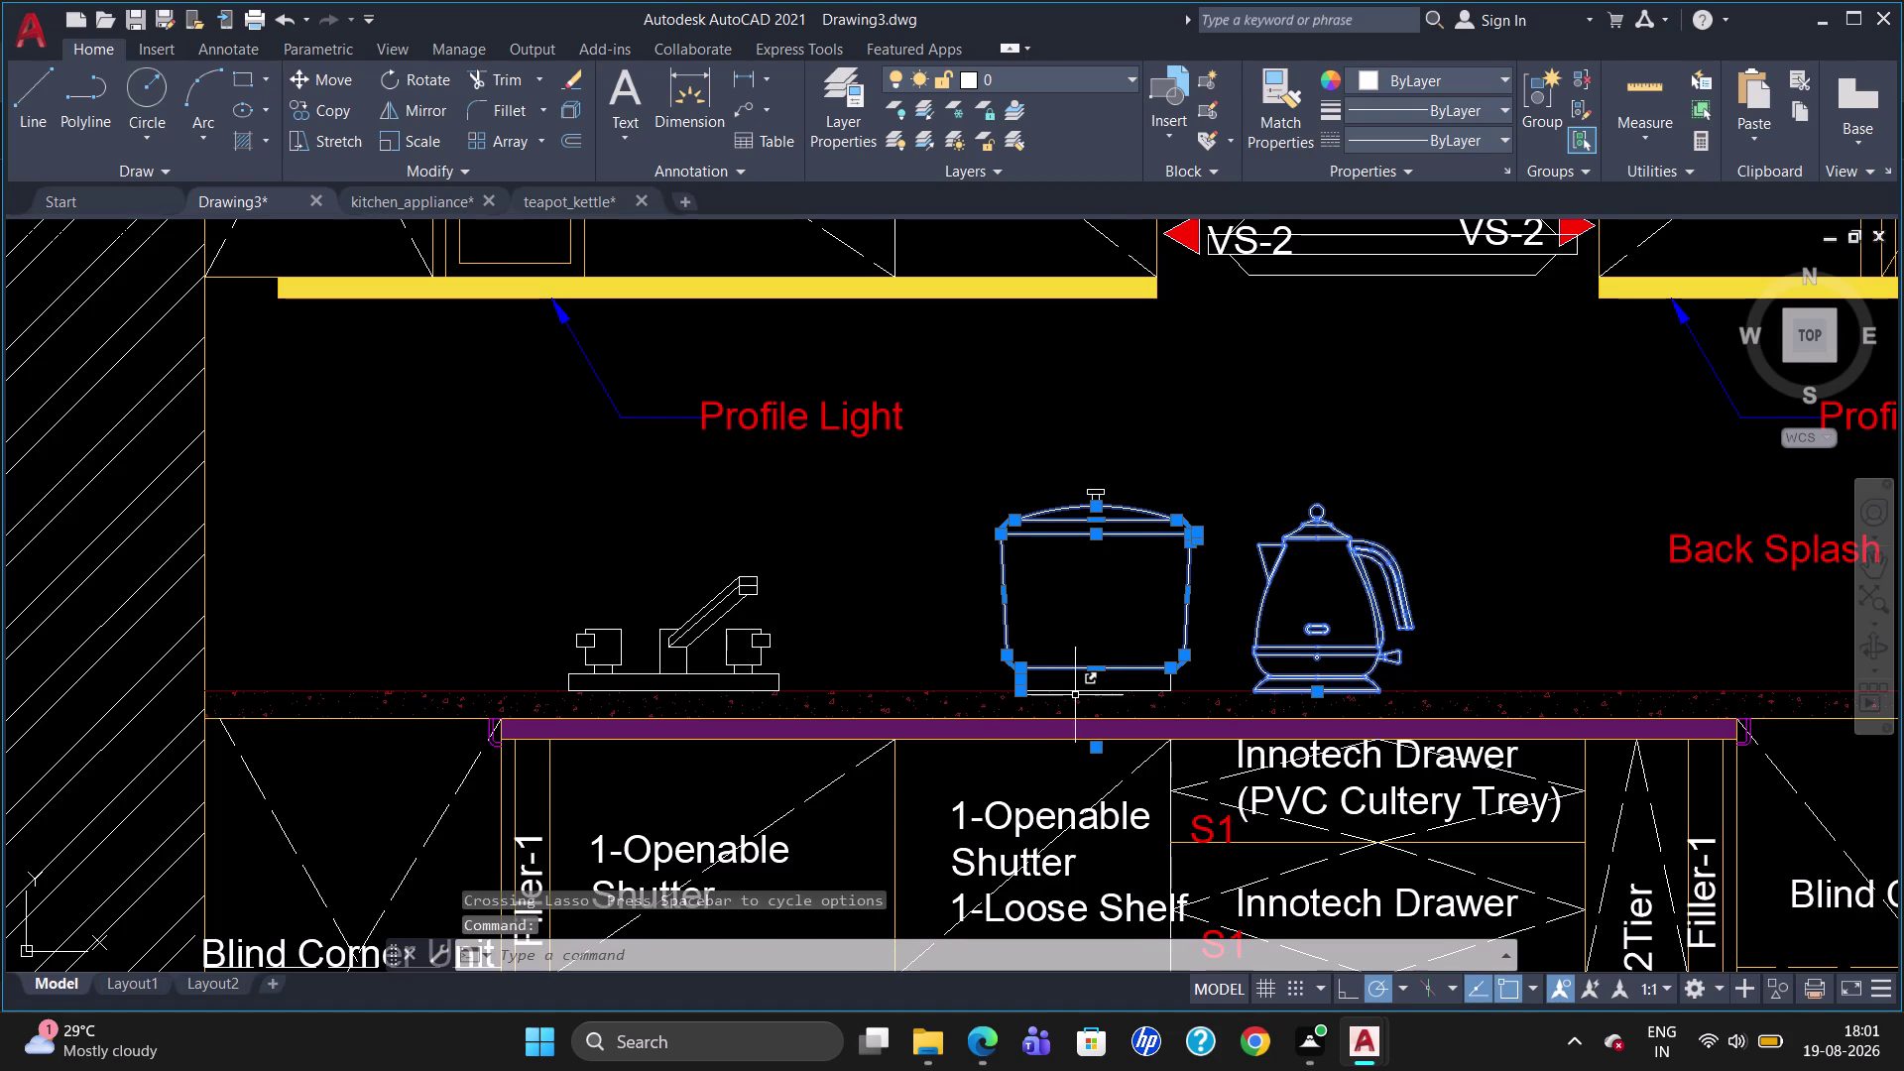
scroll(up, 3)
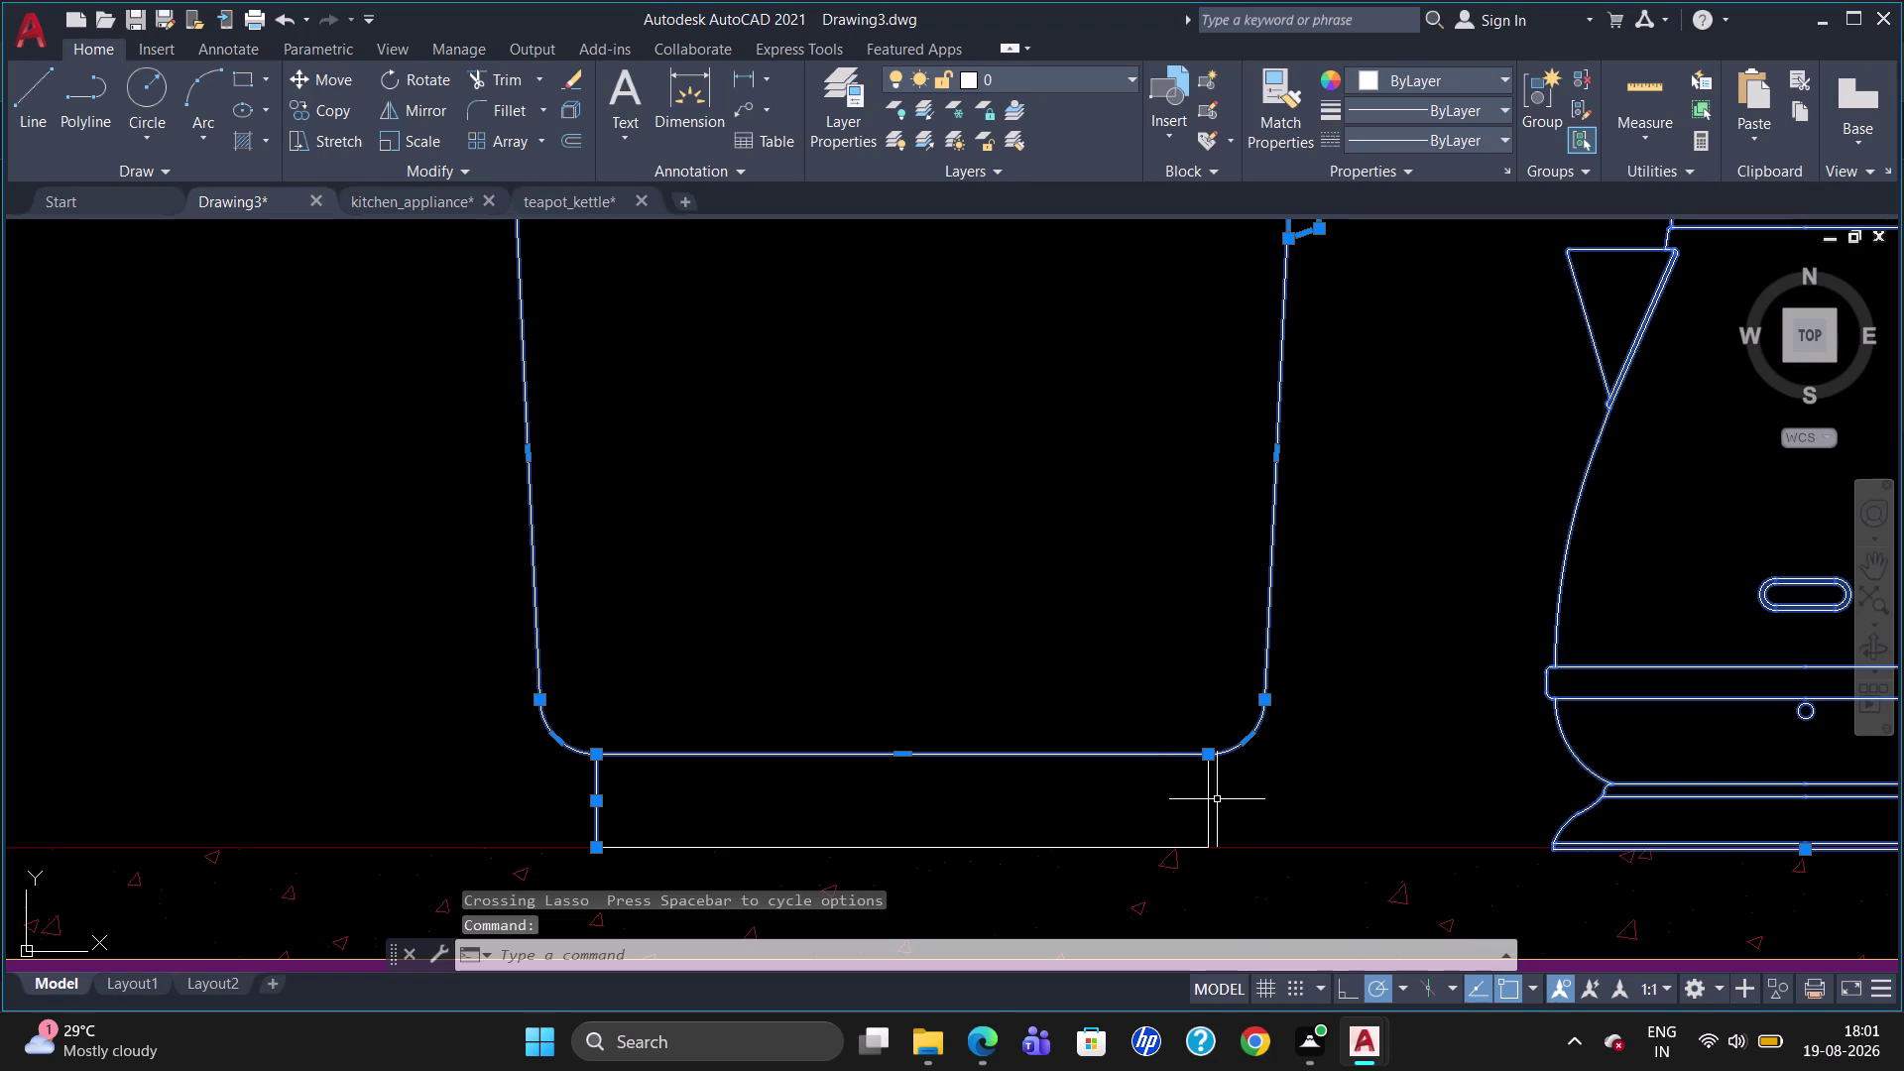
click(1210, 803)
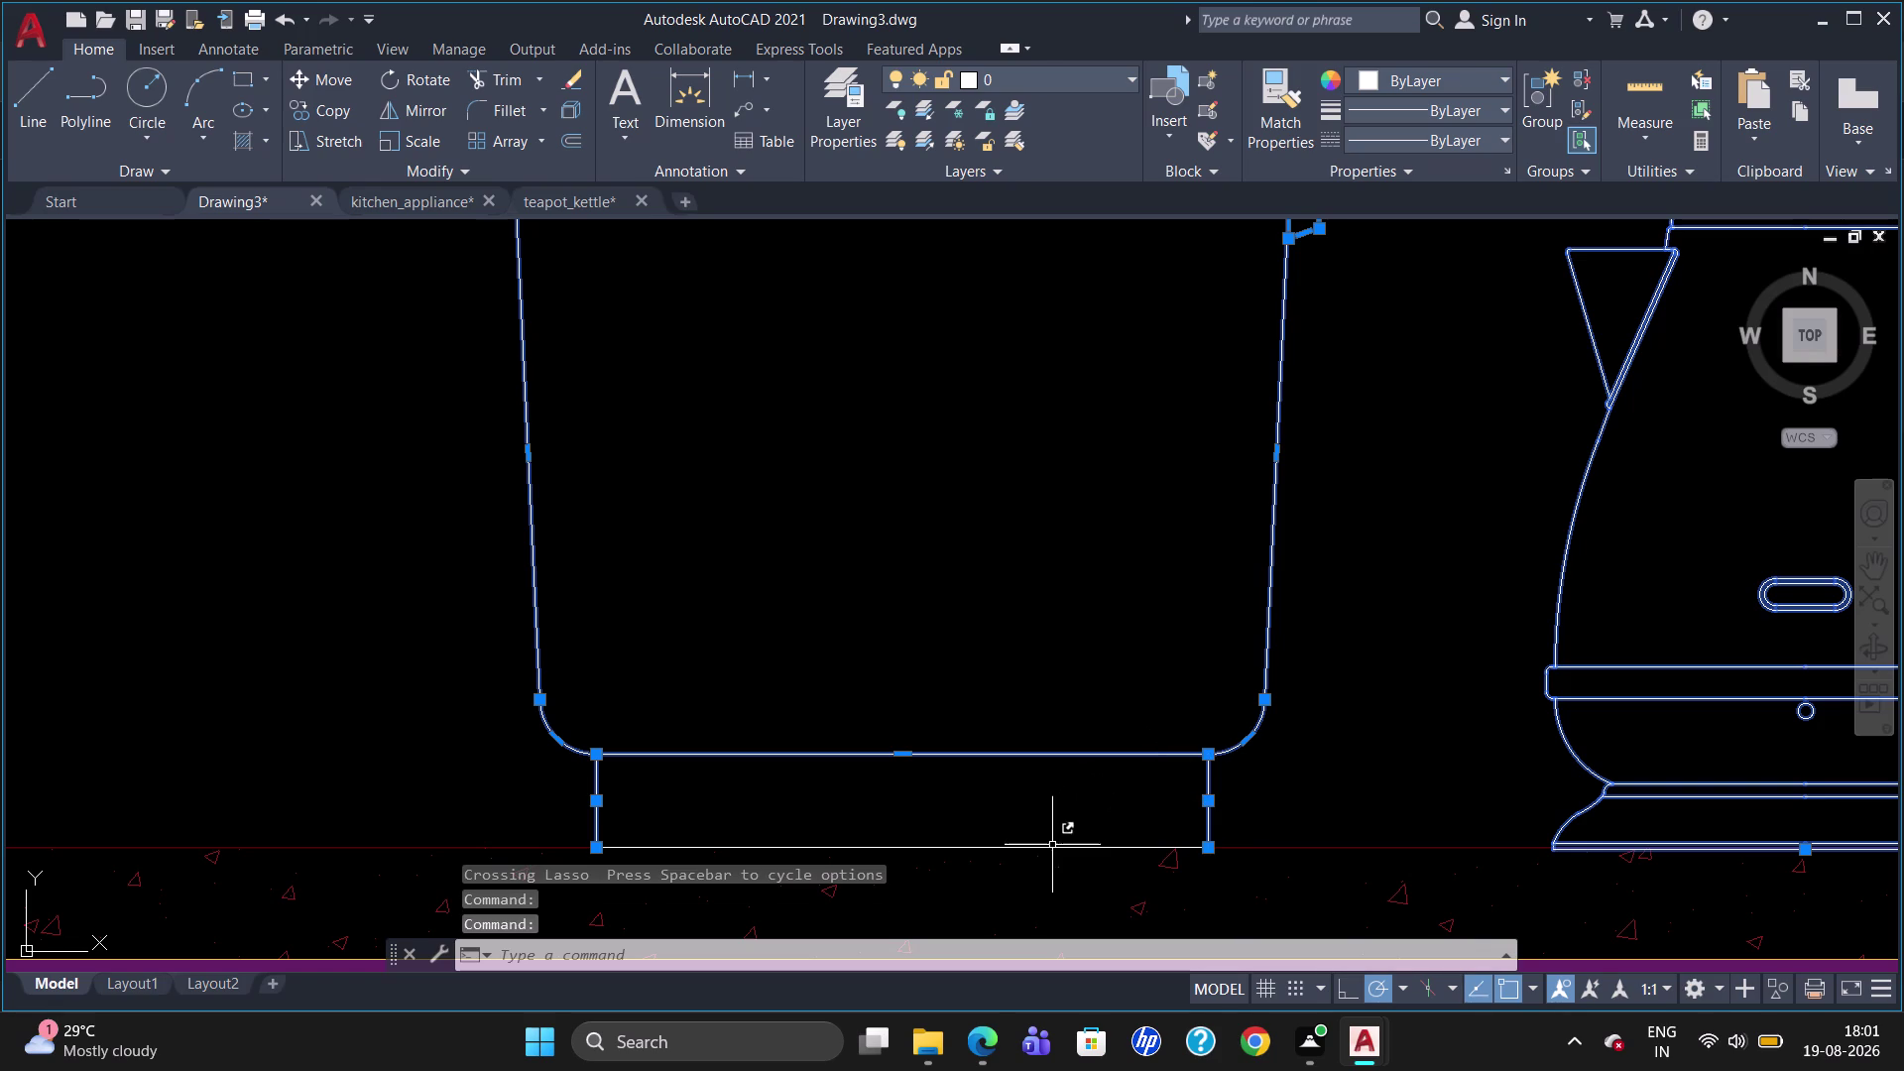
click(1050, 847)
scroll(down, 3)
click(1214, 373)
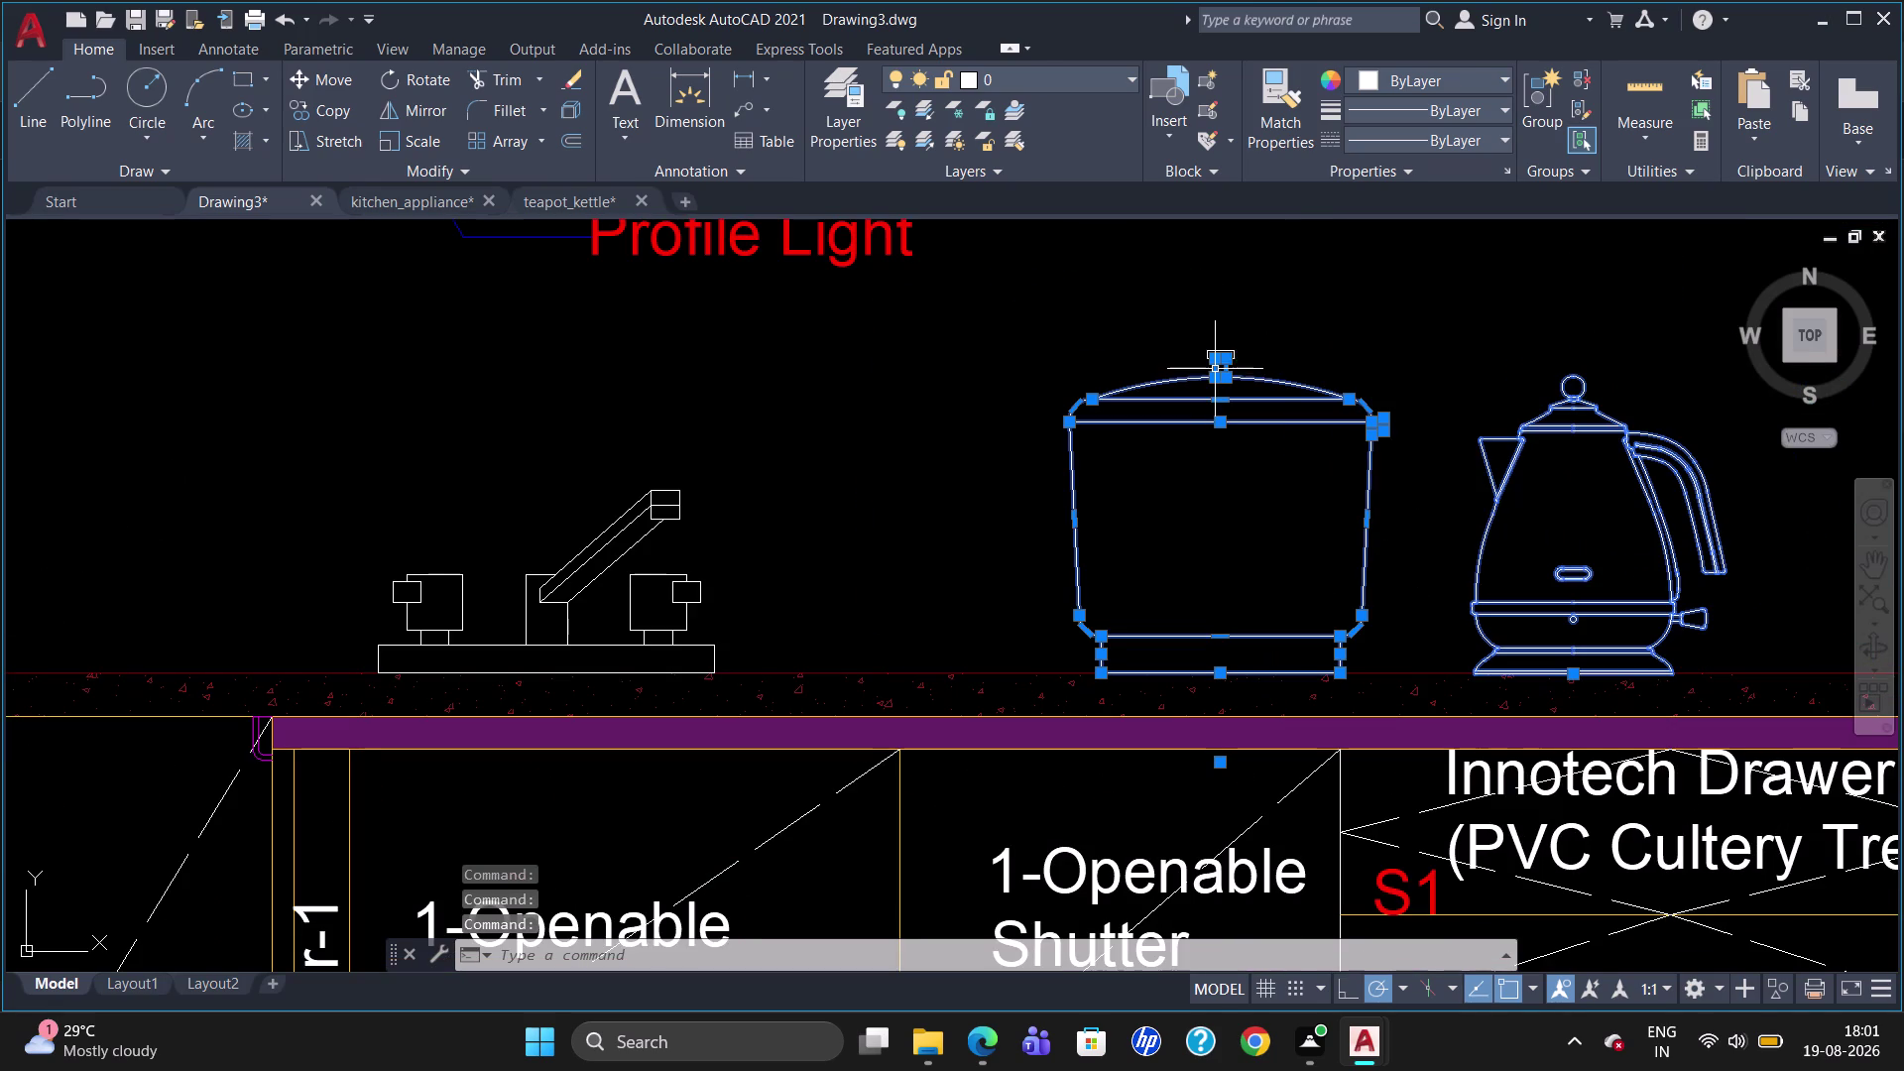
click(1220, 348)
click(1541, 132)
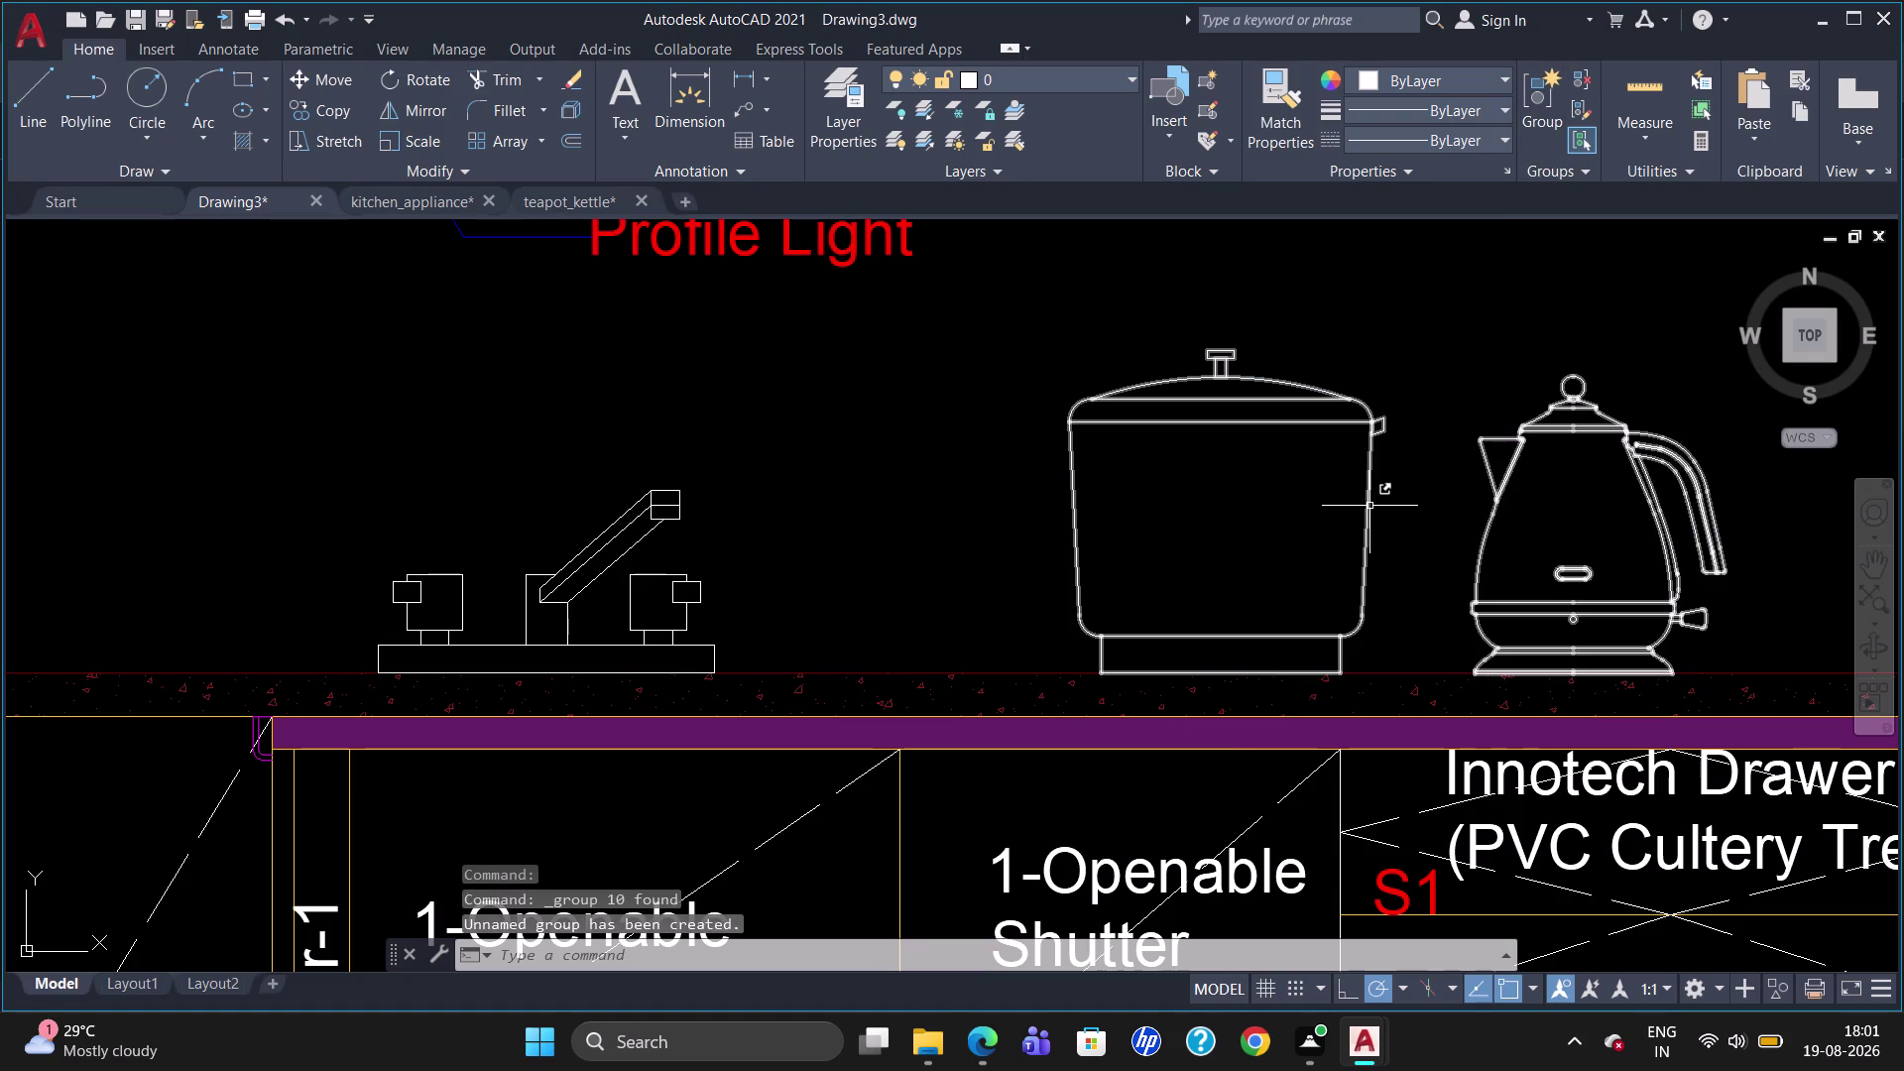
Start a move of the grouped rice cooker and kettle.
key(m)
key(Return)
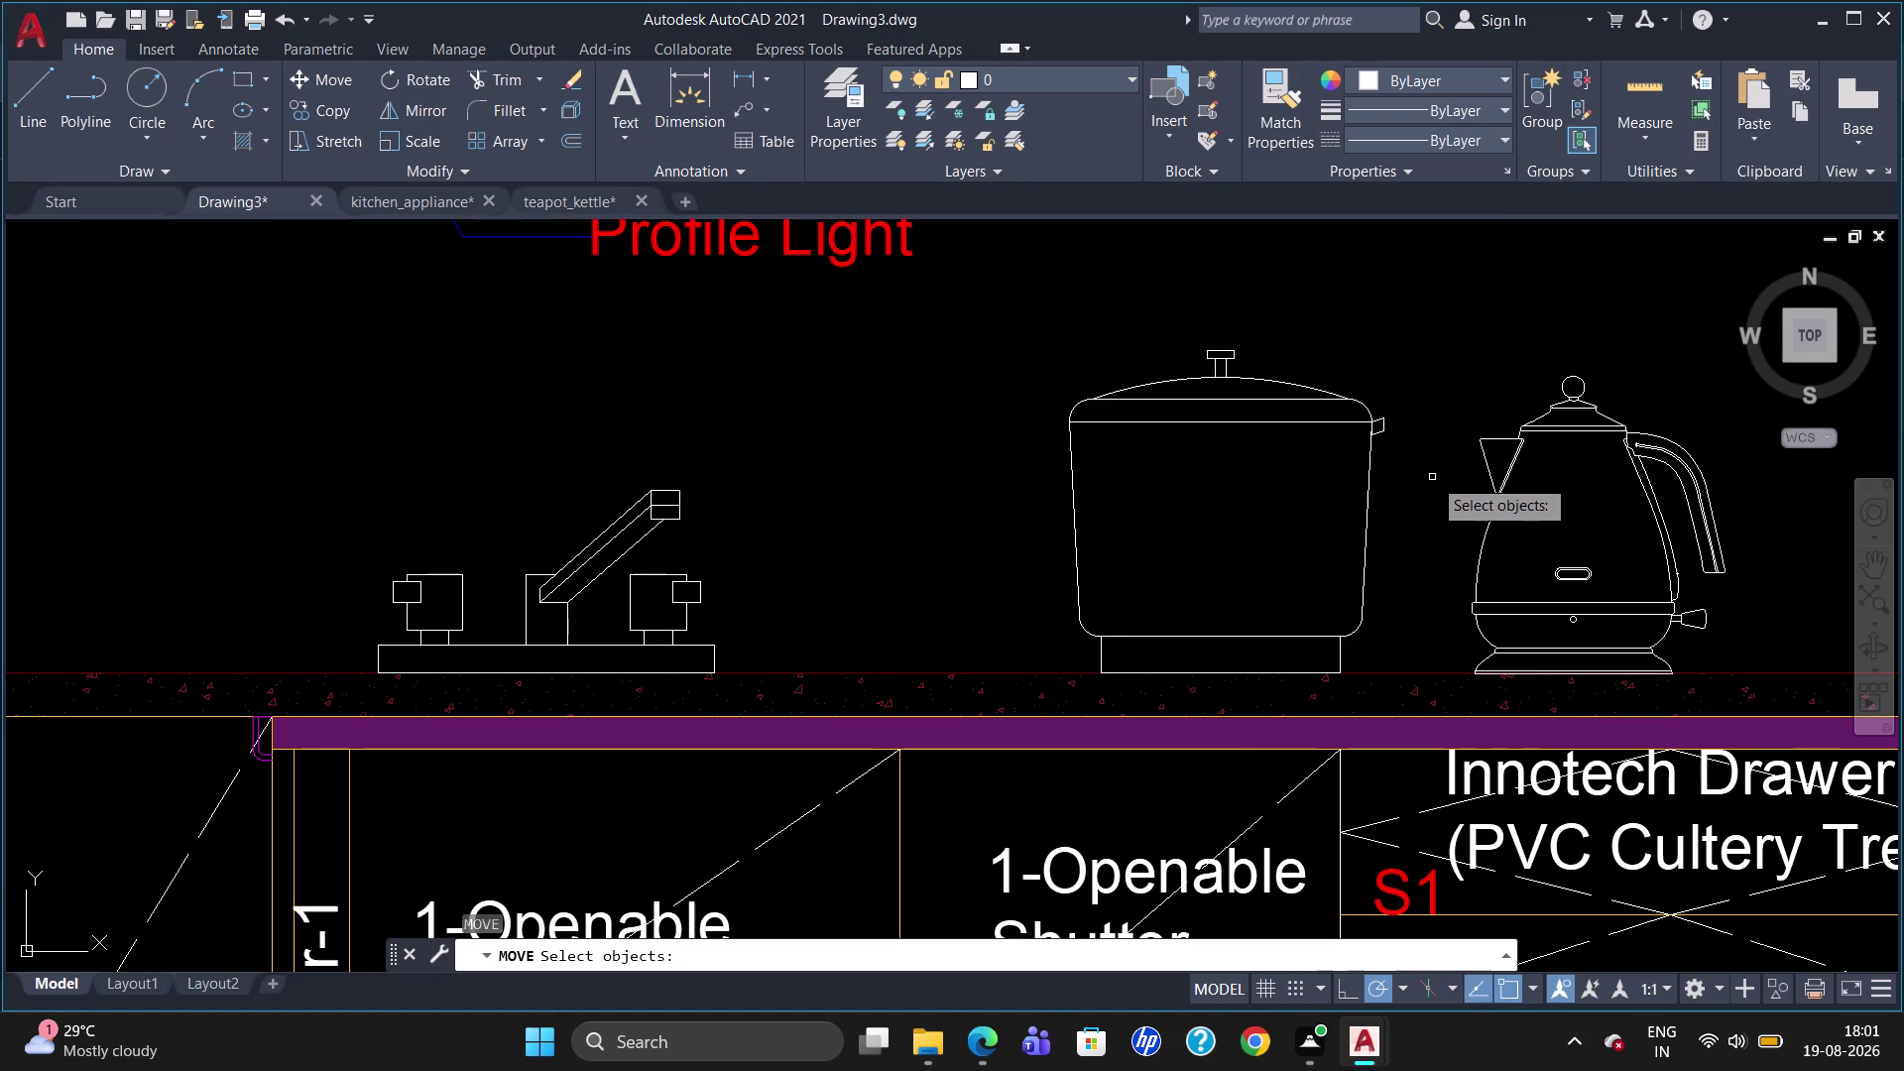
scroll(down, 3)
click(1285, 621)
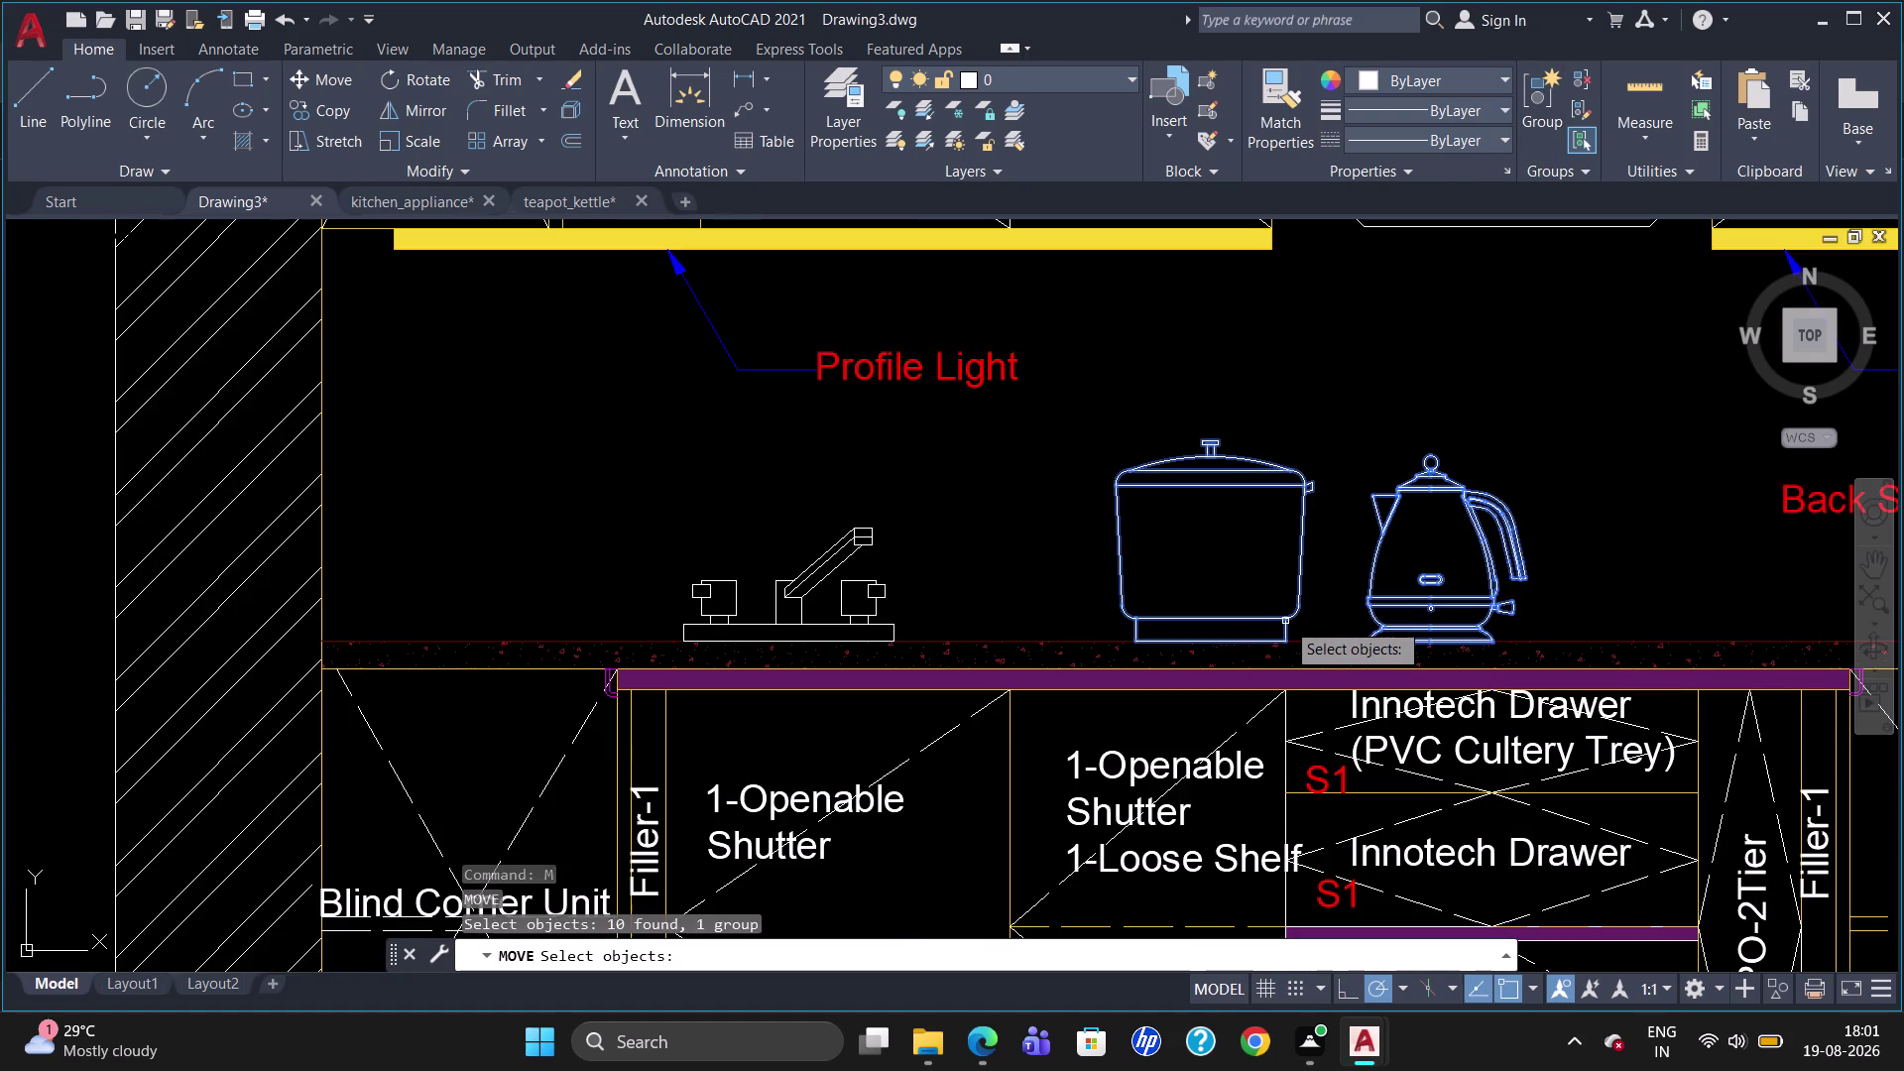
key(Return)
Lift the rice cooker and kettle group above the counter.
click(1286, 616)
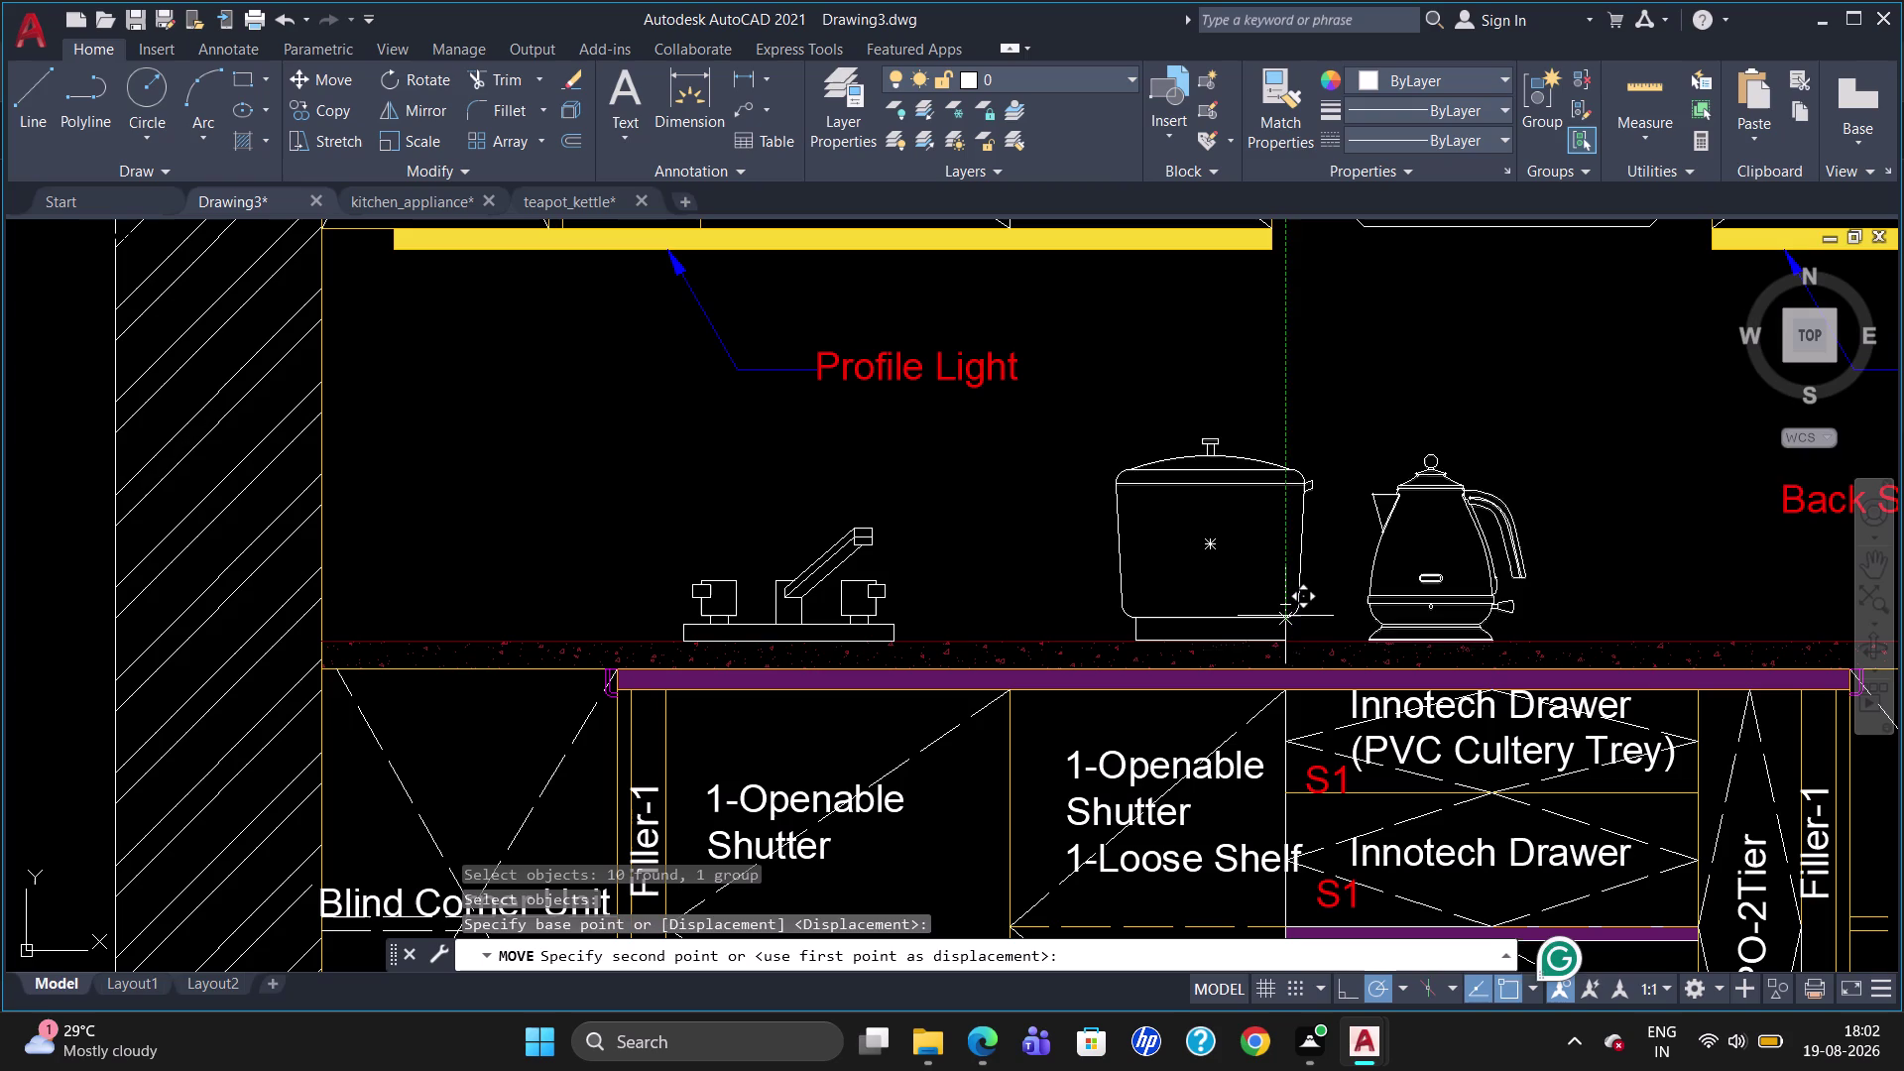
click(1294, 397)
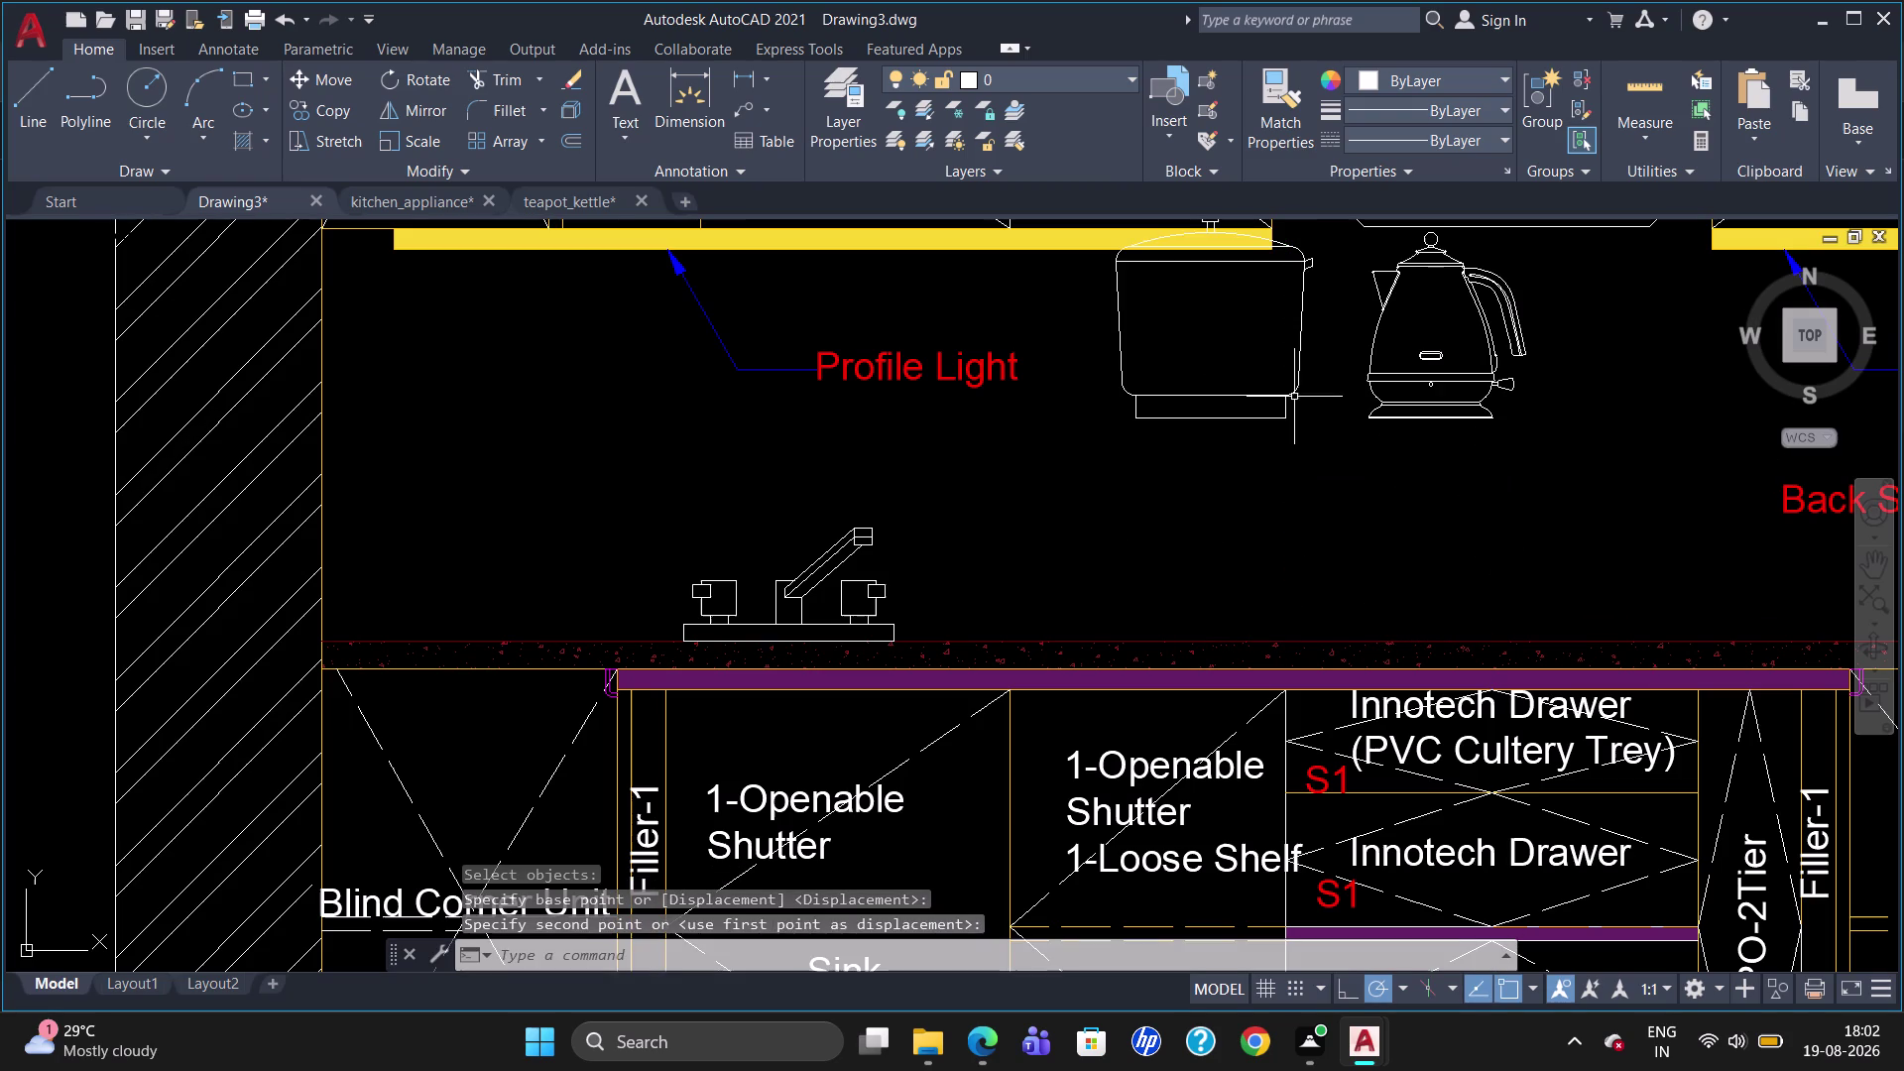
key(Escape)
Draw a thin rectangular base plate on the countertop with REC.
text(RE)
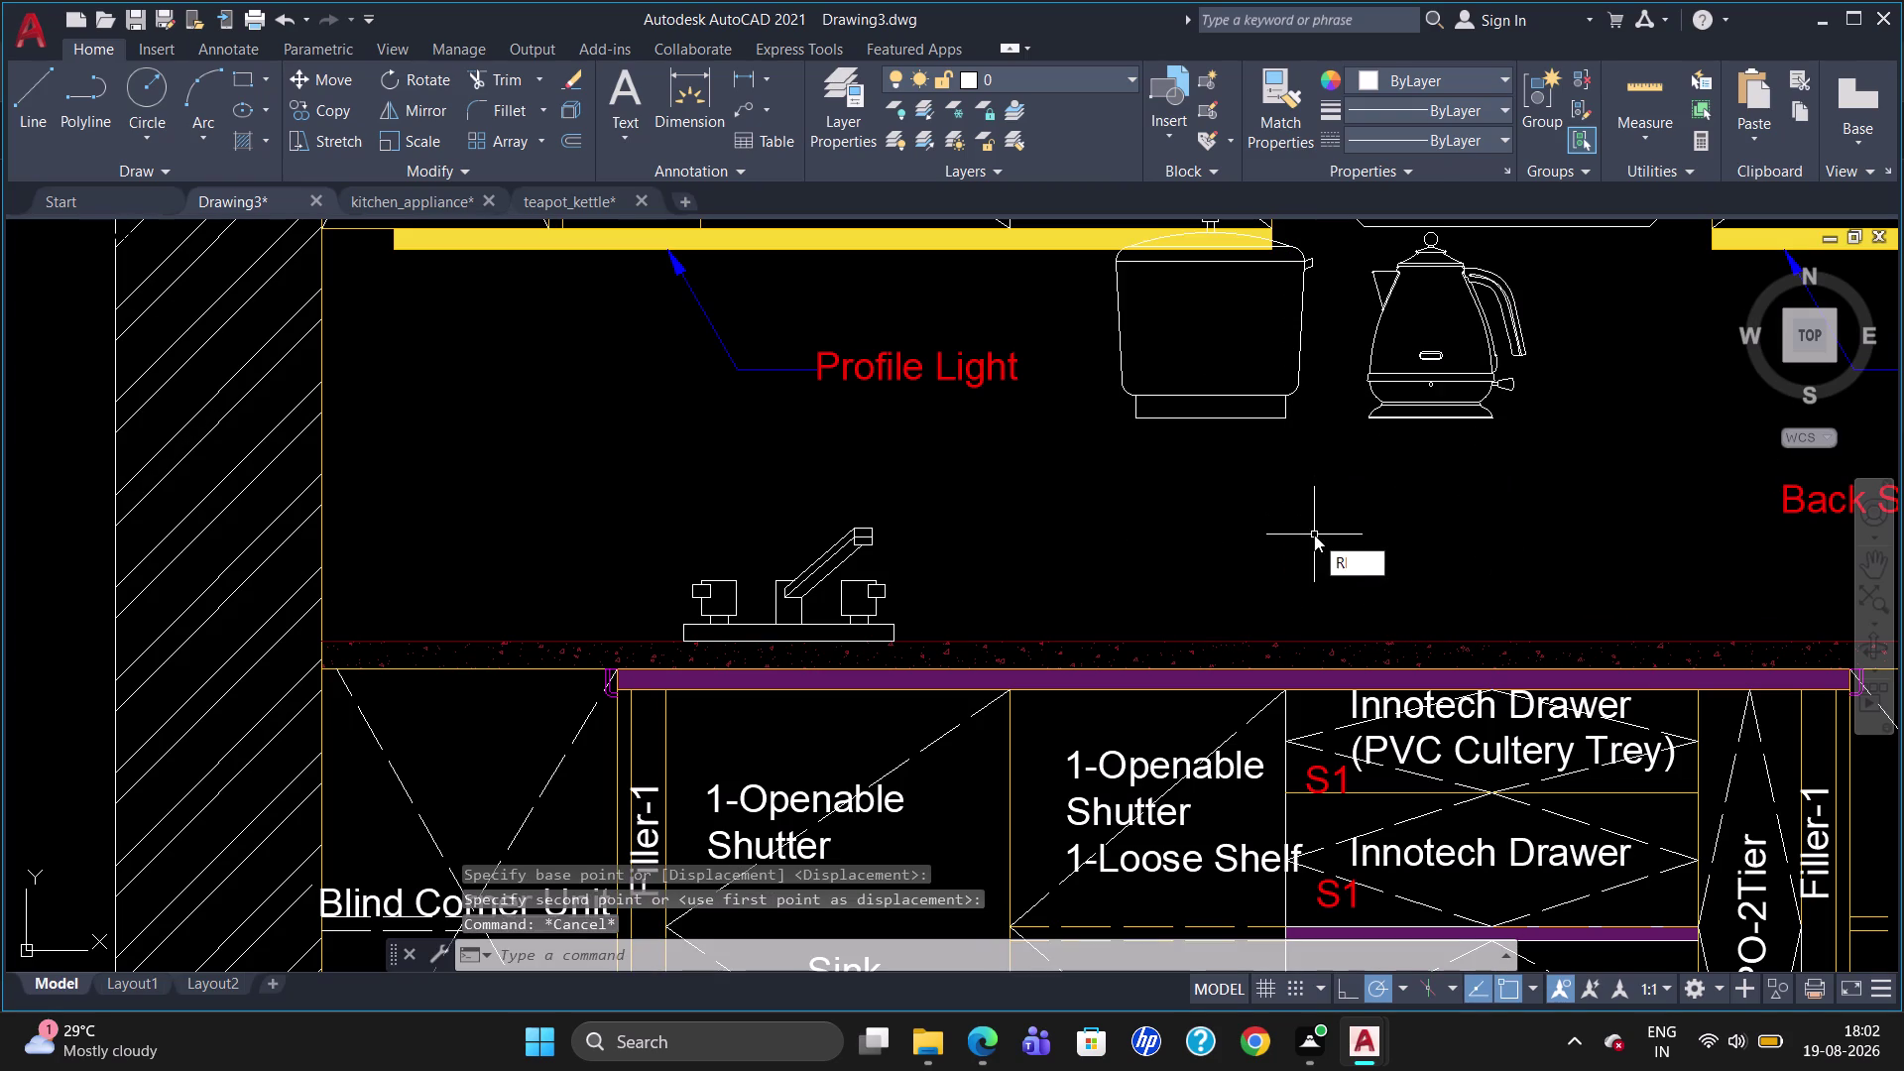
text(C)
key(Return)
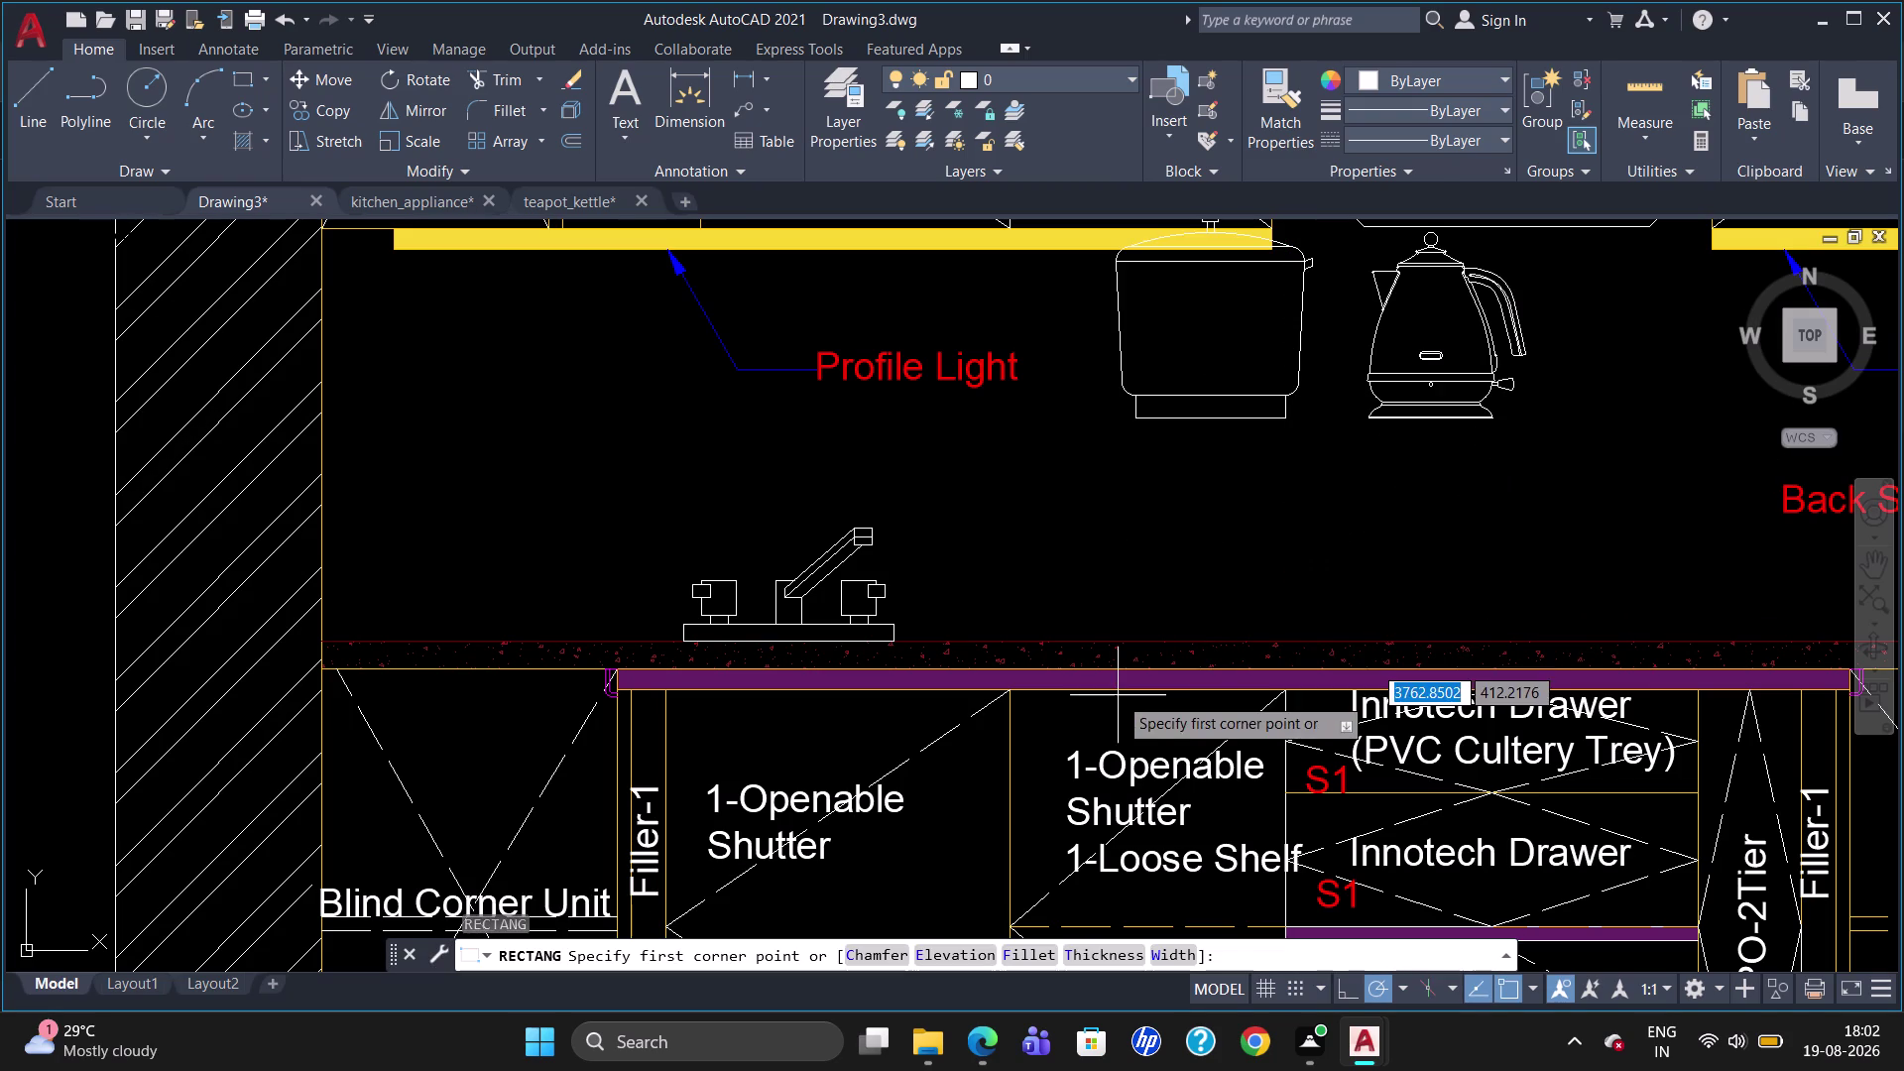
click(1127, 637)
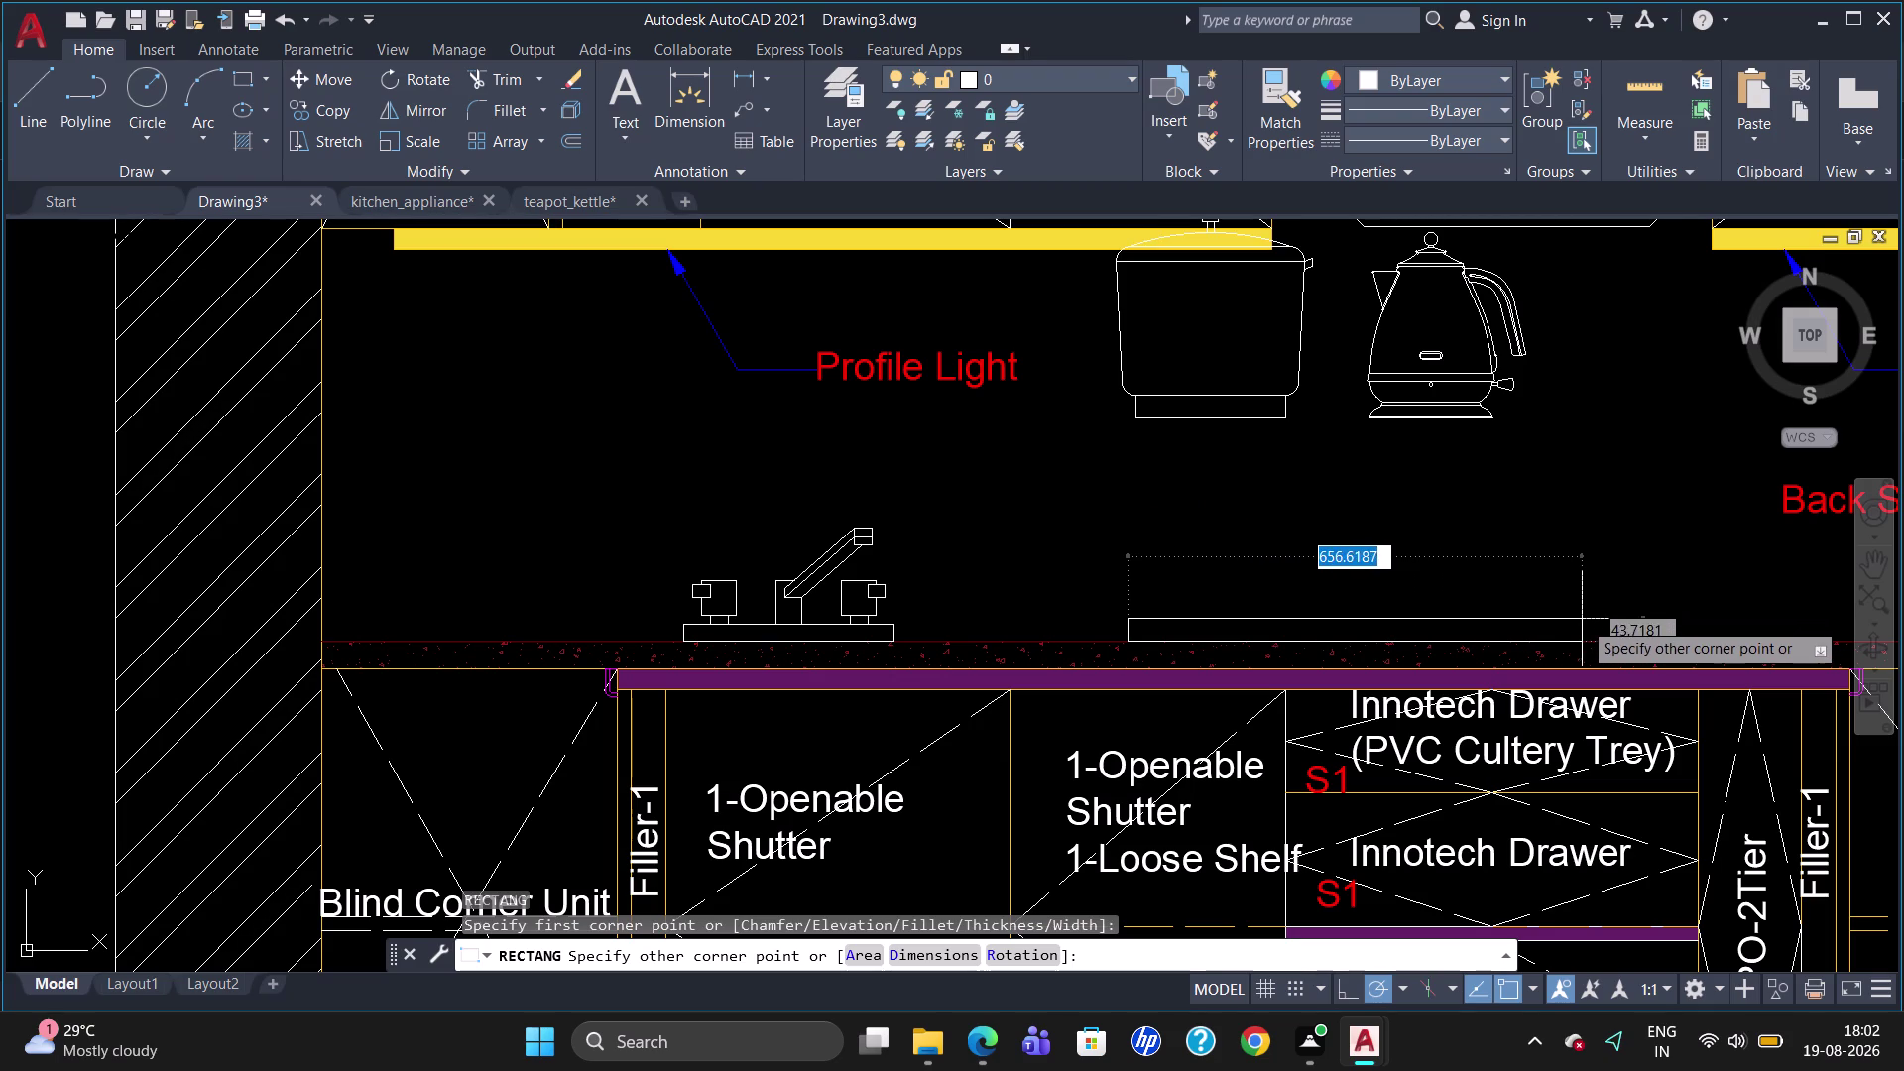
click(1584, 623)
key(Escape)
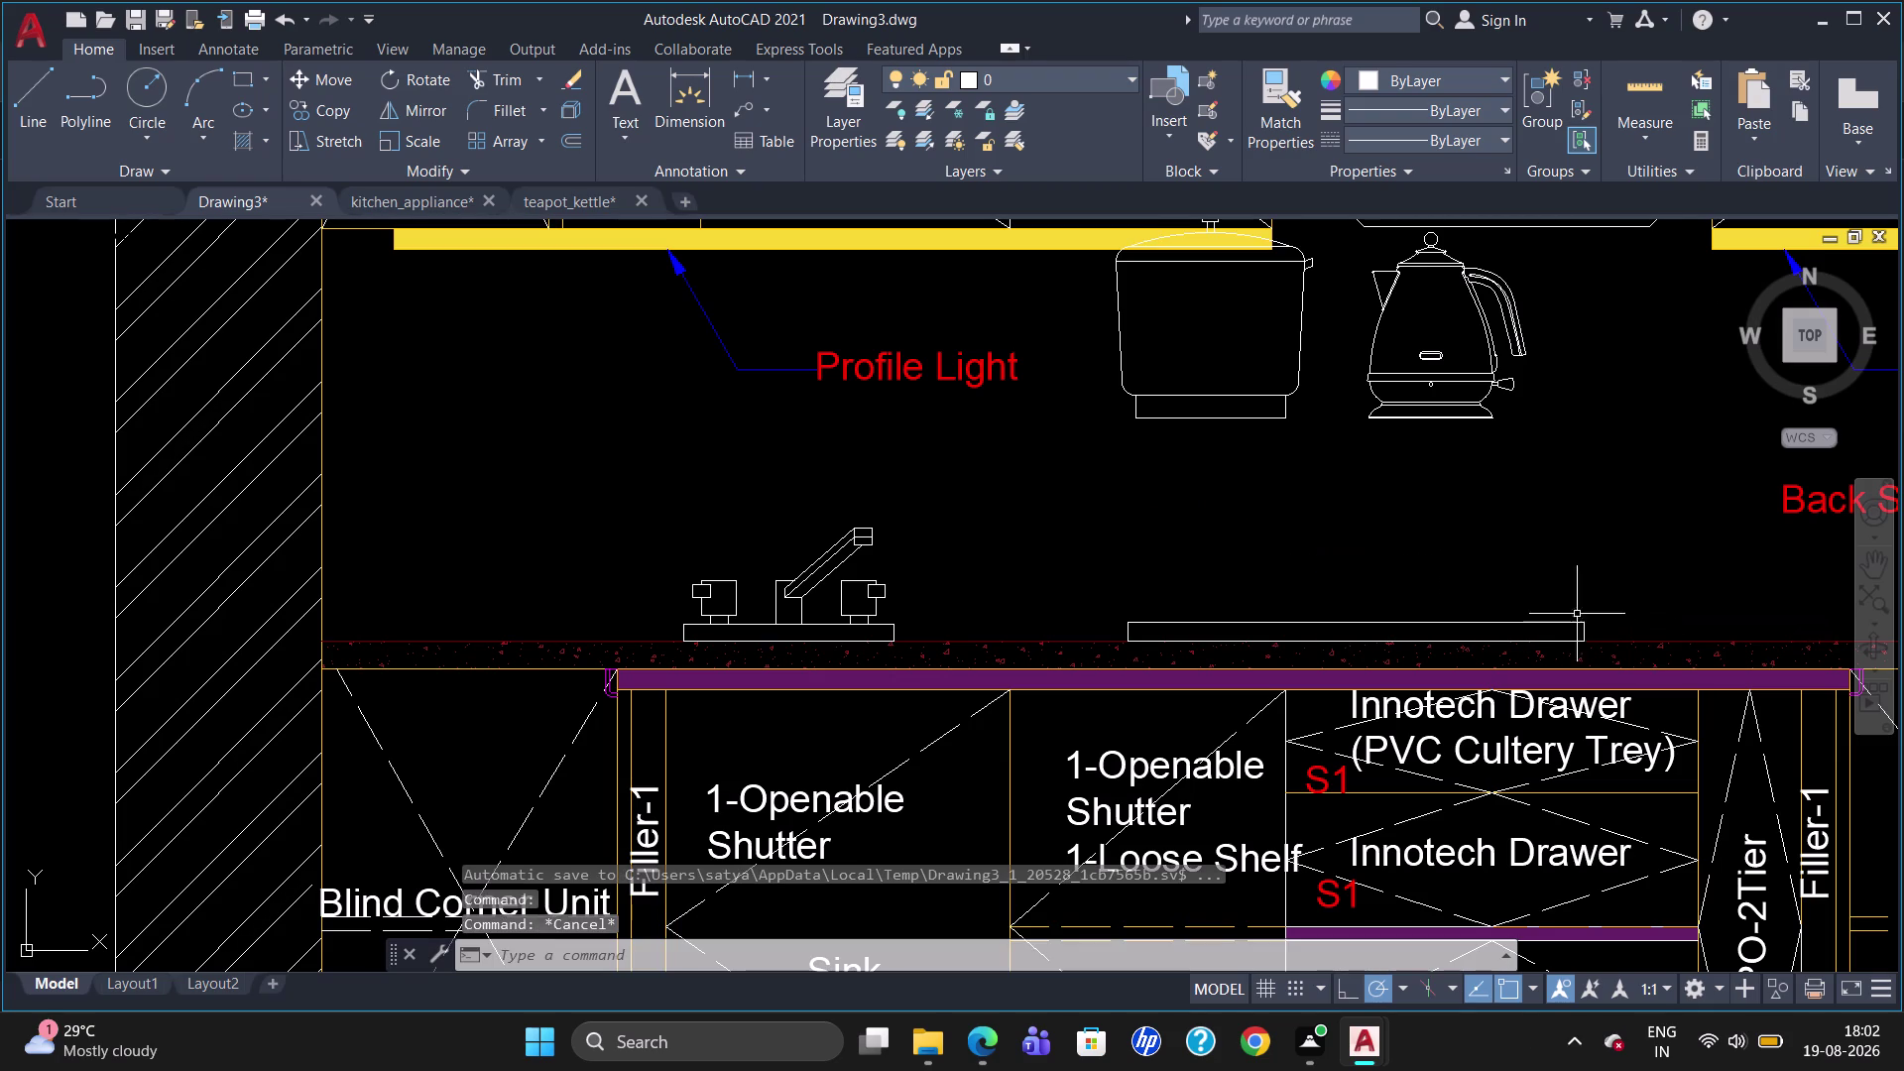
Move the appliance group down onto the base plate.
click(1251, 396)
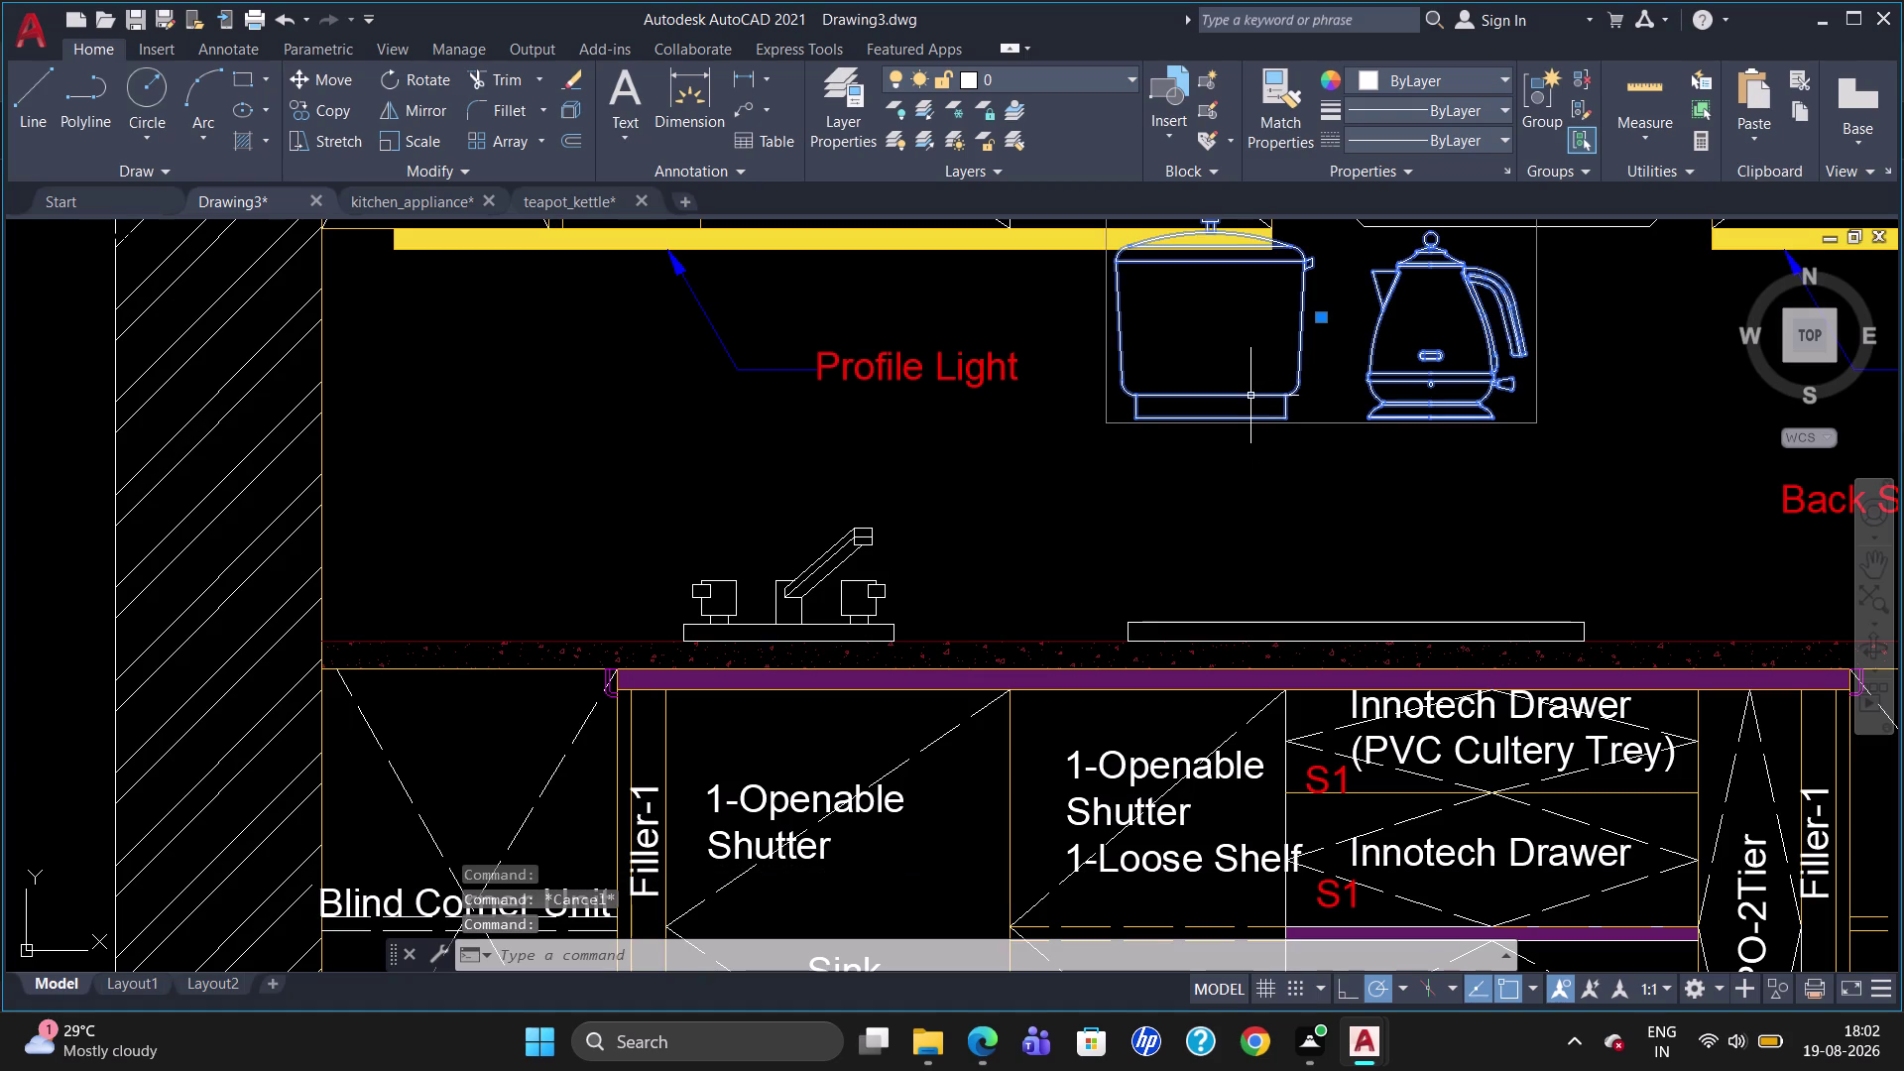
key(m)
key(Return)
click(1246, 393)
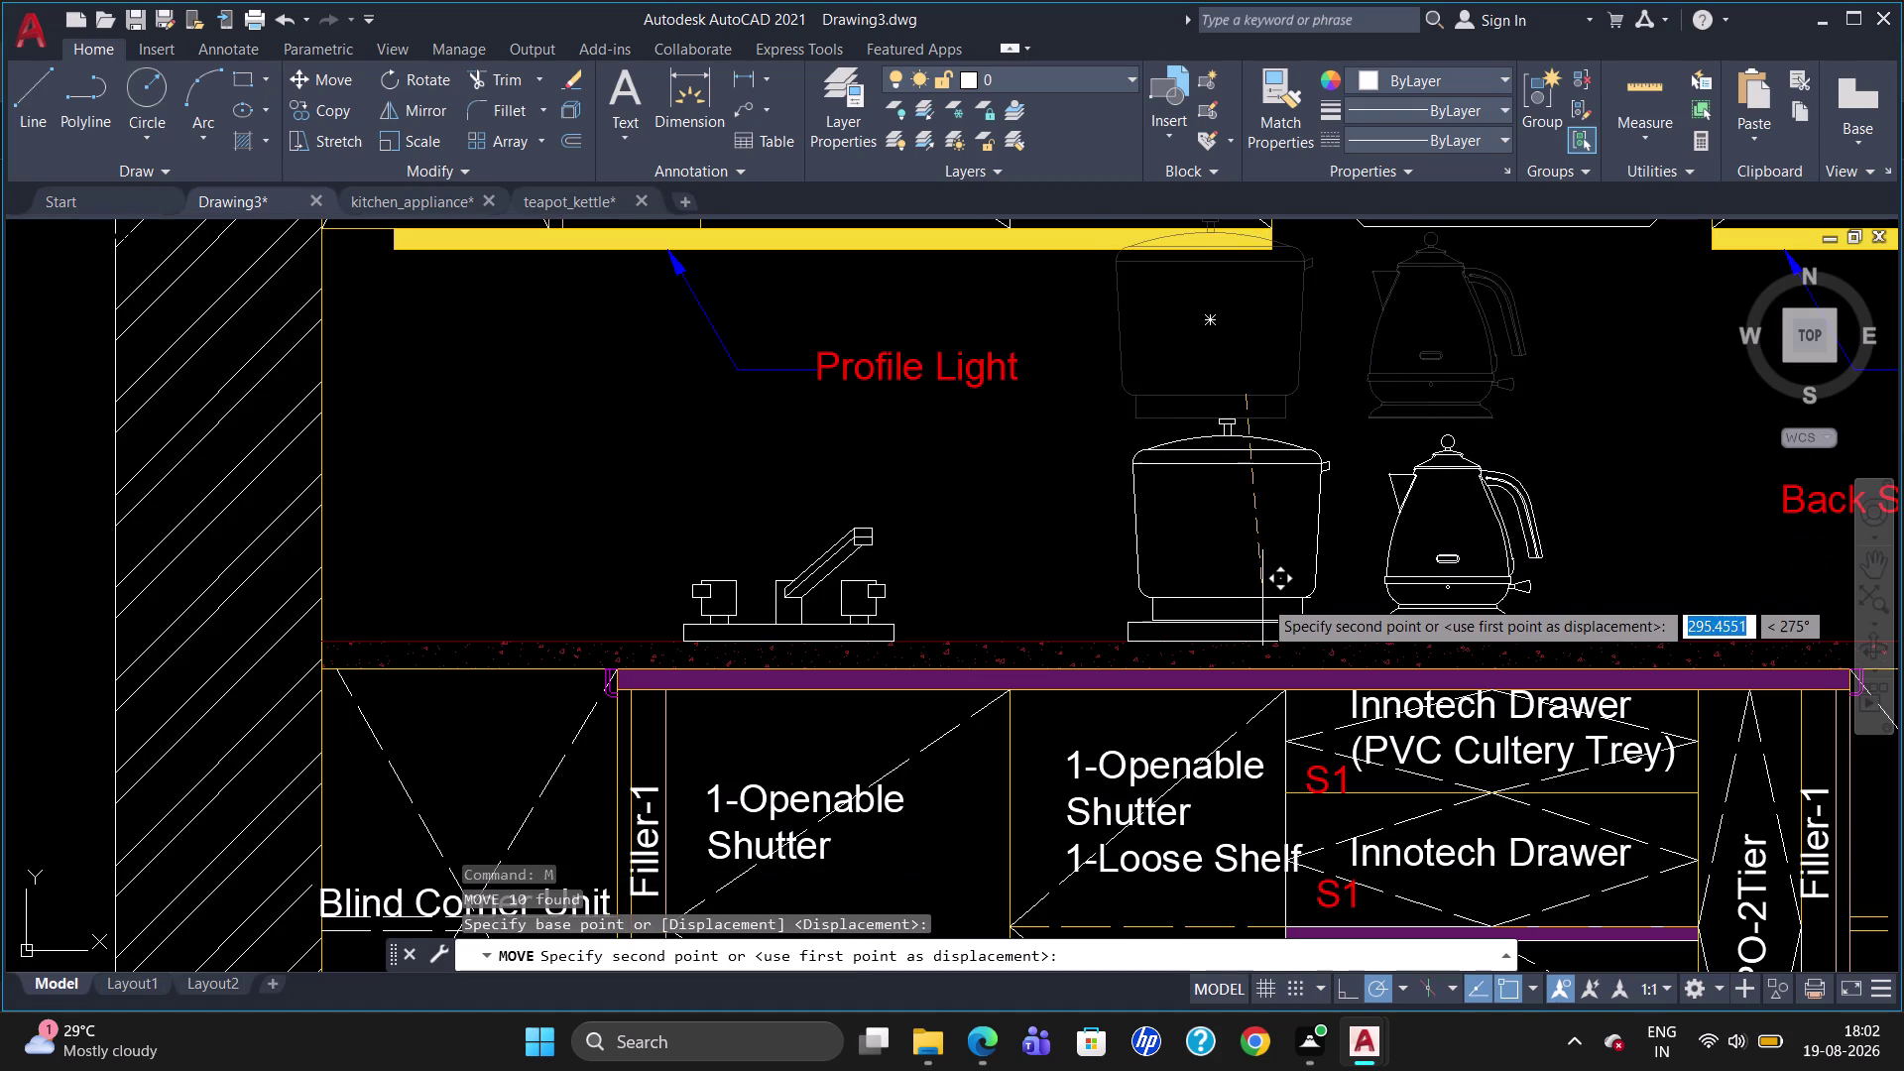
click(1264, 598)
scroll(down, 3)
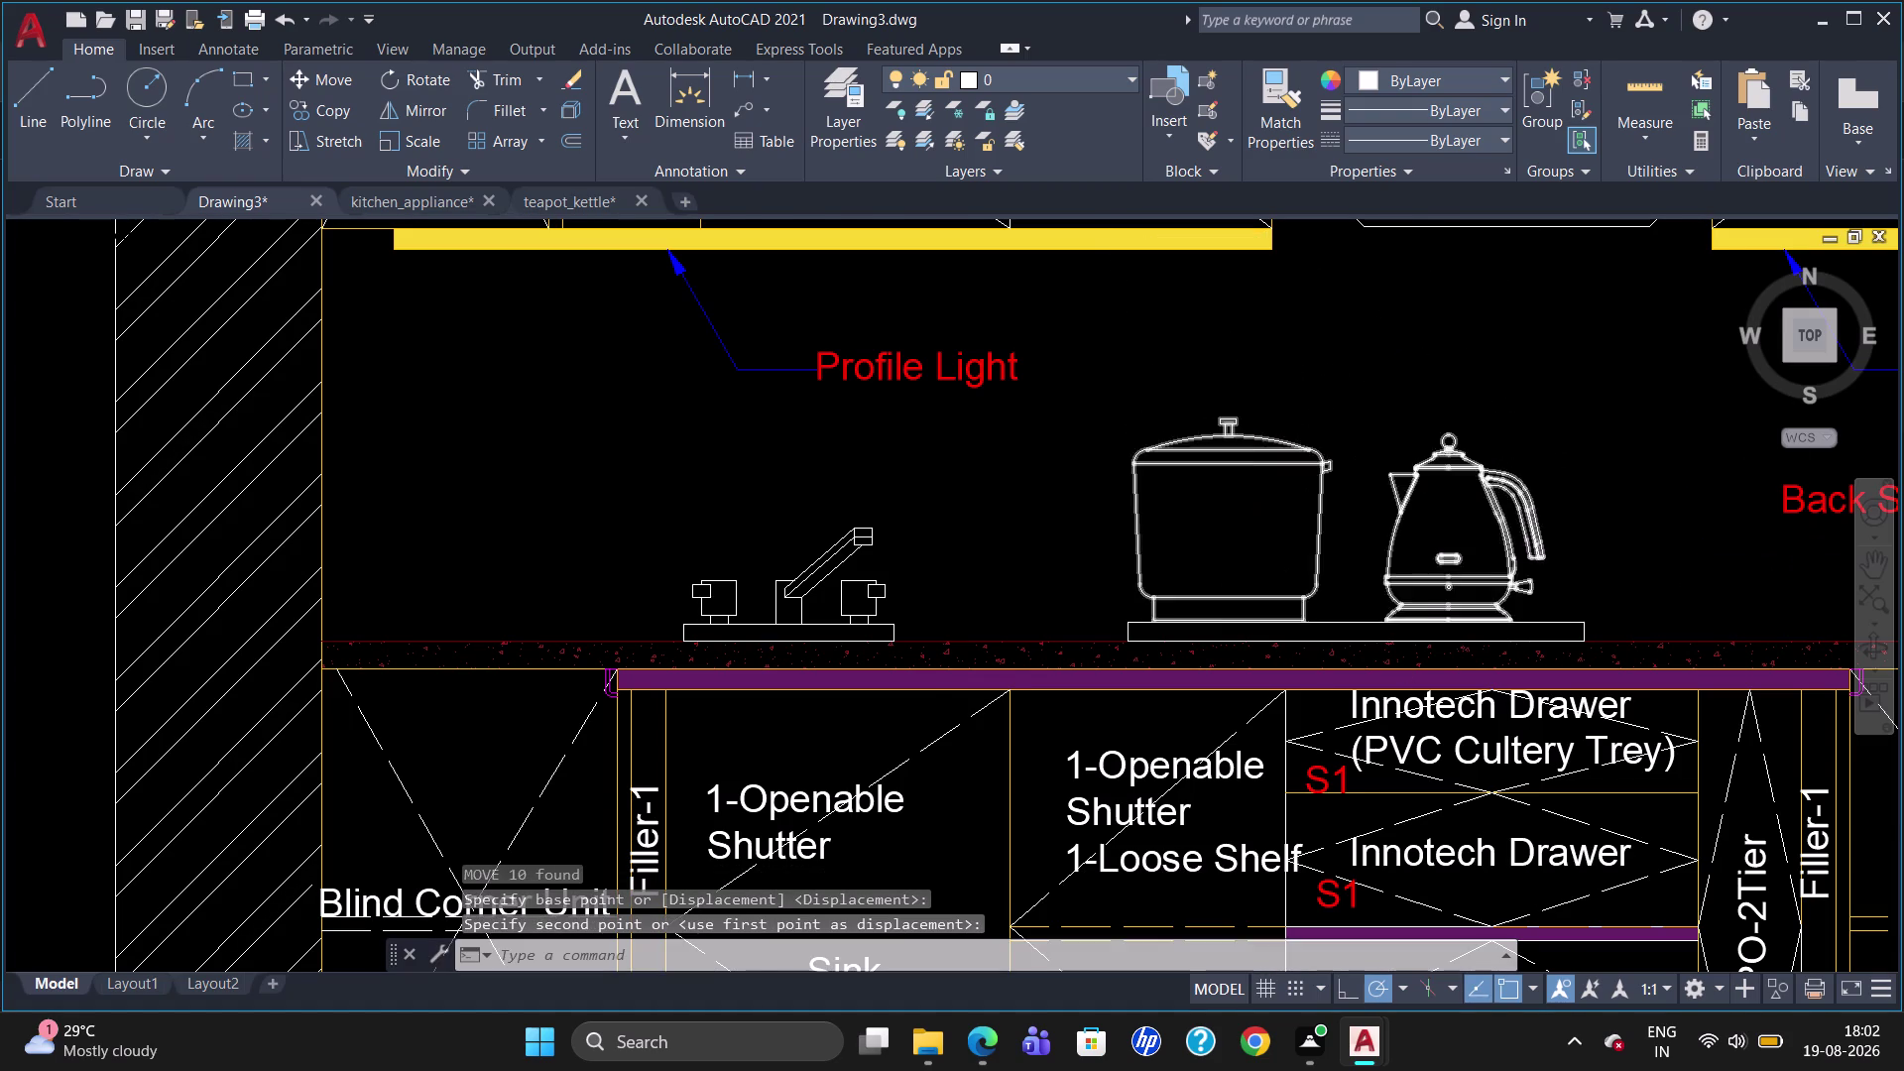
scroll(down, 3)
scroll(up, 3)
scroll(down, 3)
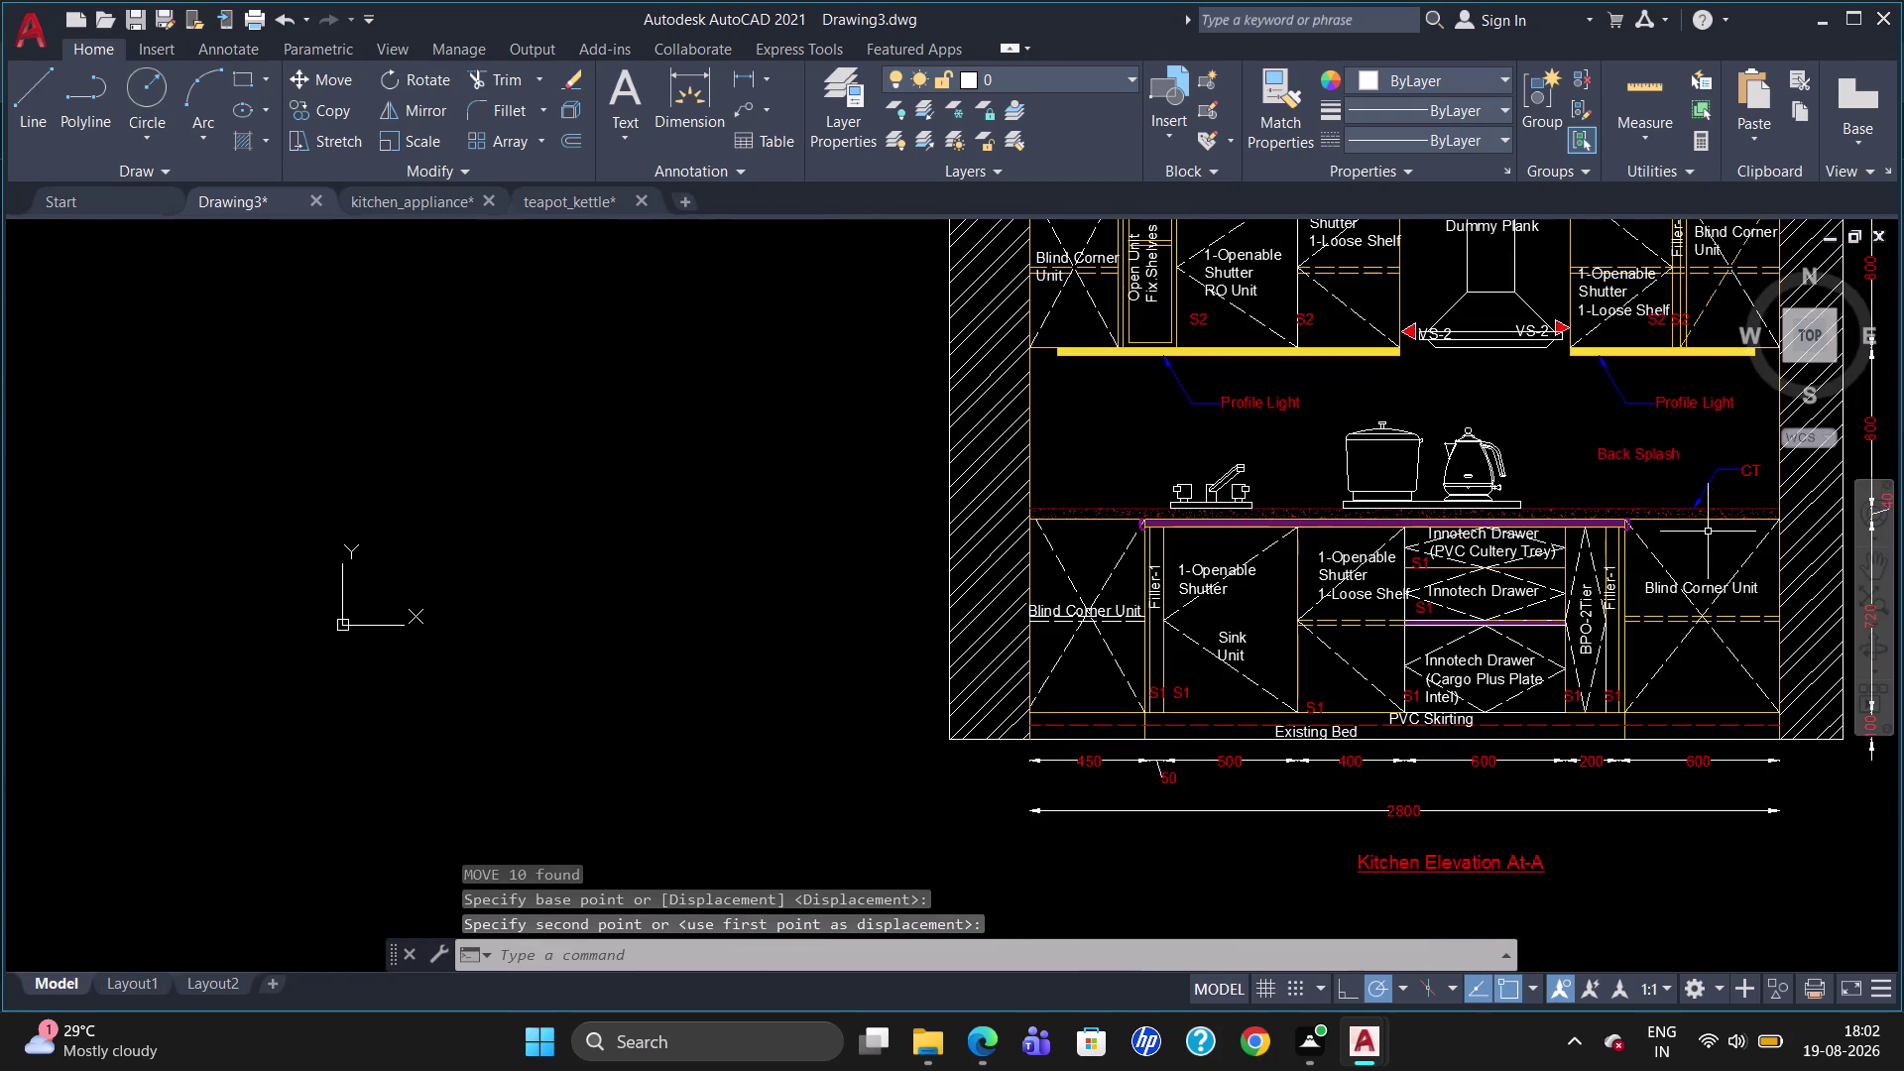
scroll(down, 3)
scroll(up, 3)
scroll(down, 3)
scroll(up, 3)
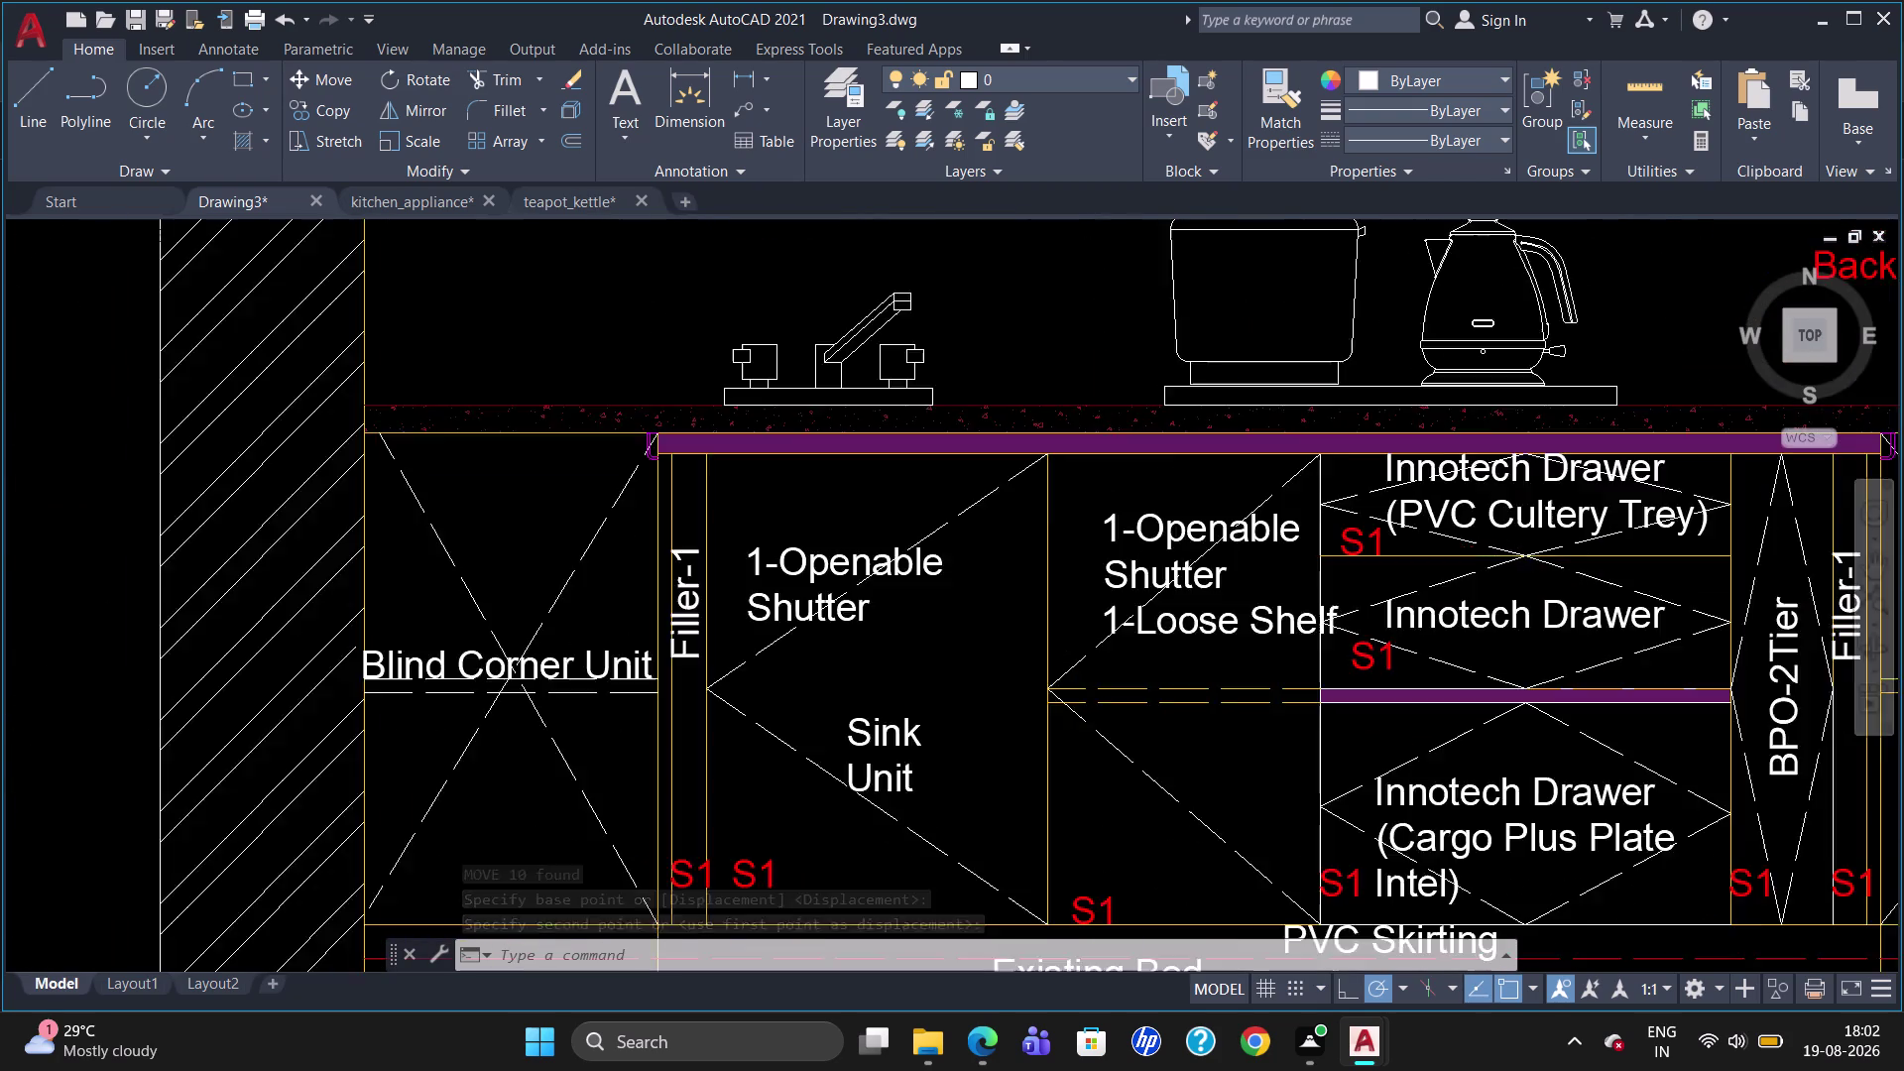
scroll(down, 3)
scroll(down, 3)
scroll(up, 3)
scroll(down, 3)
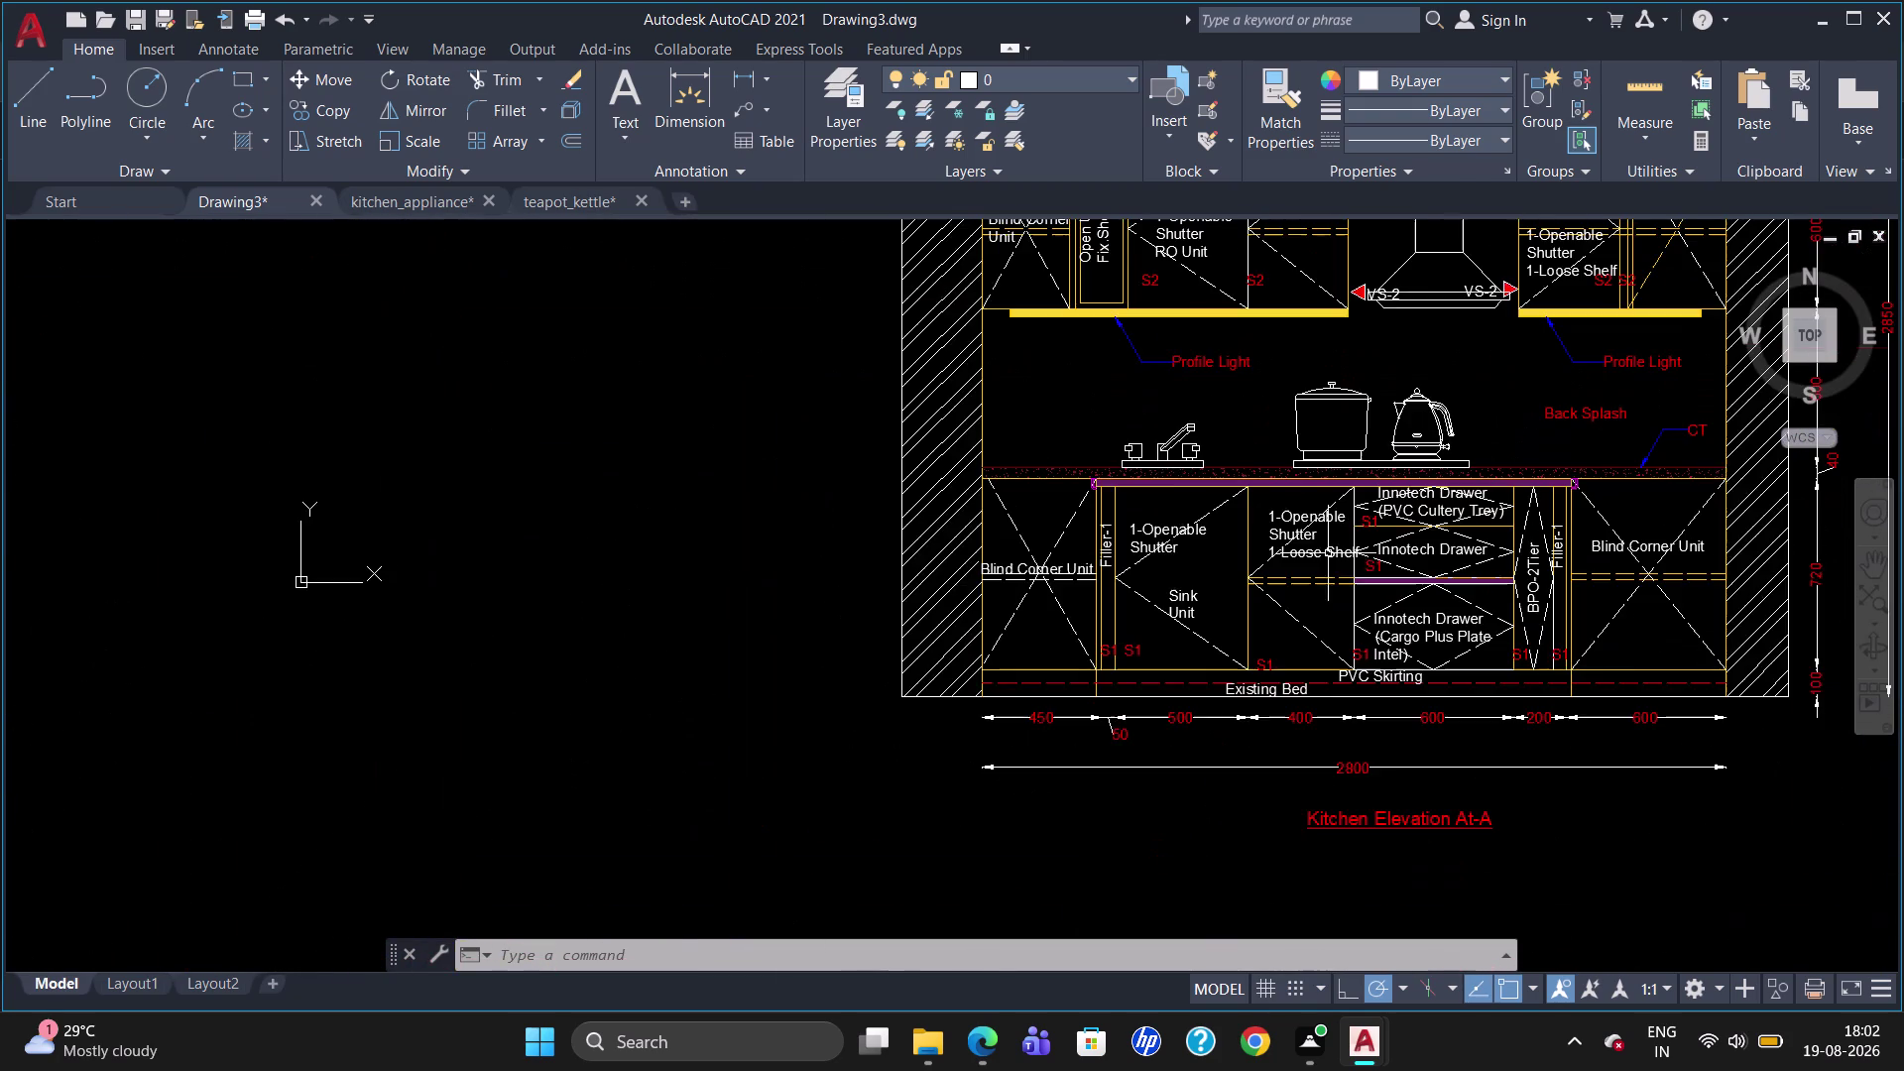
scroll(down, 3)
scroll(up, 3)
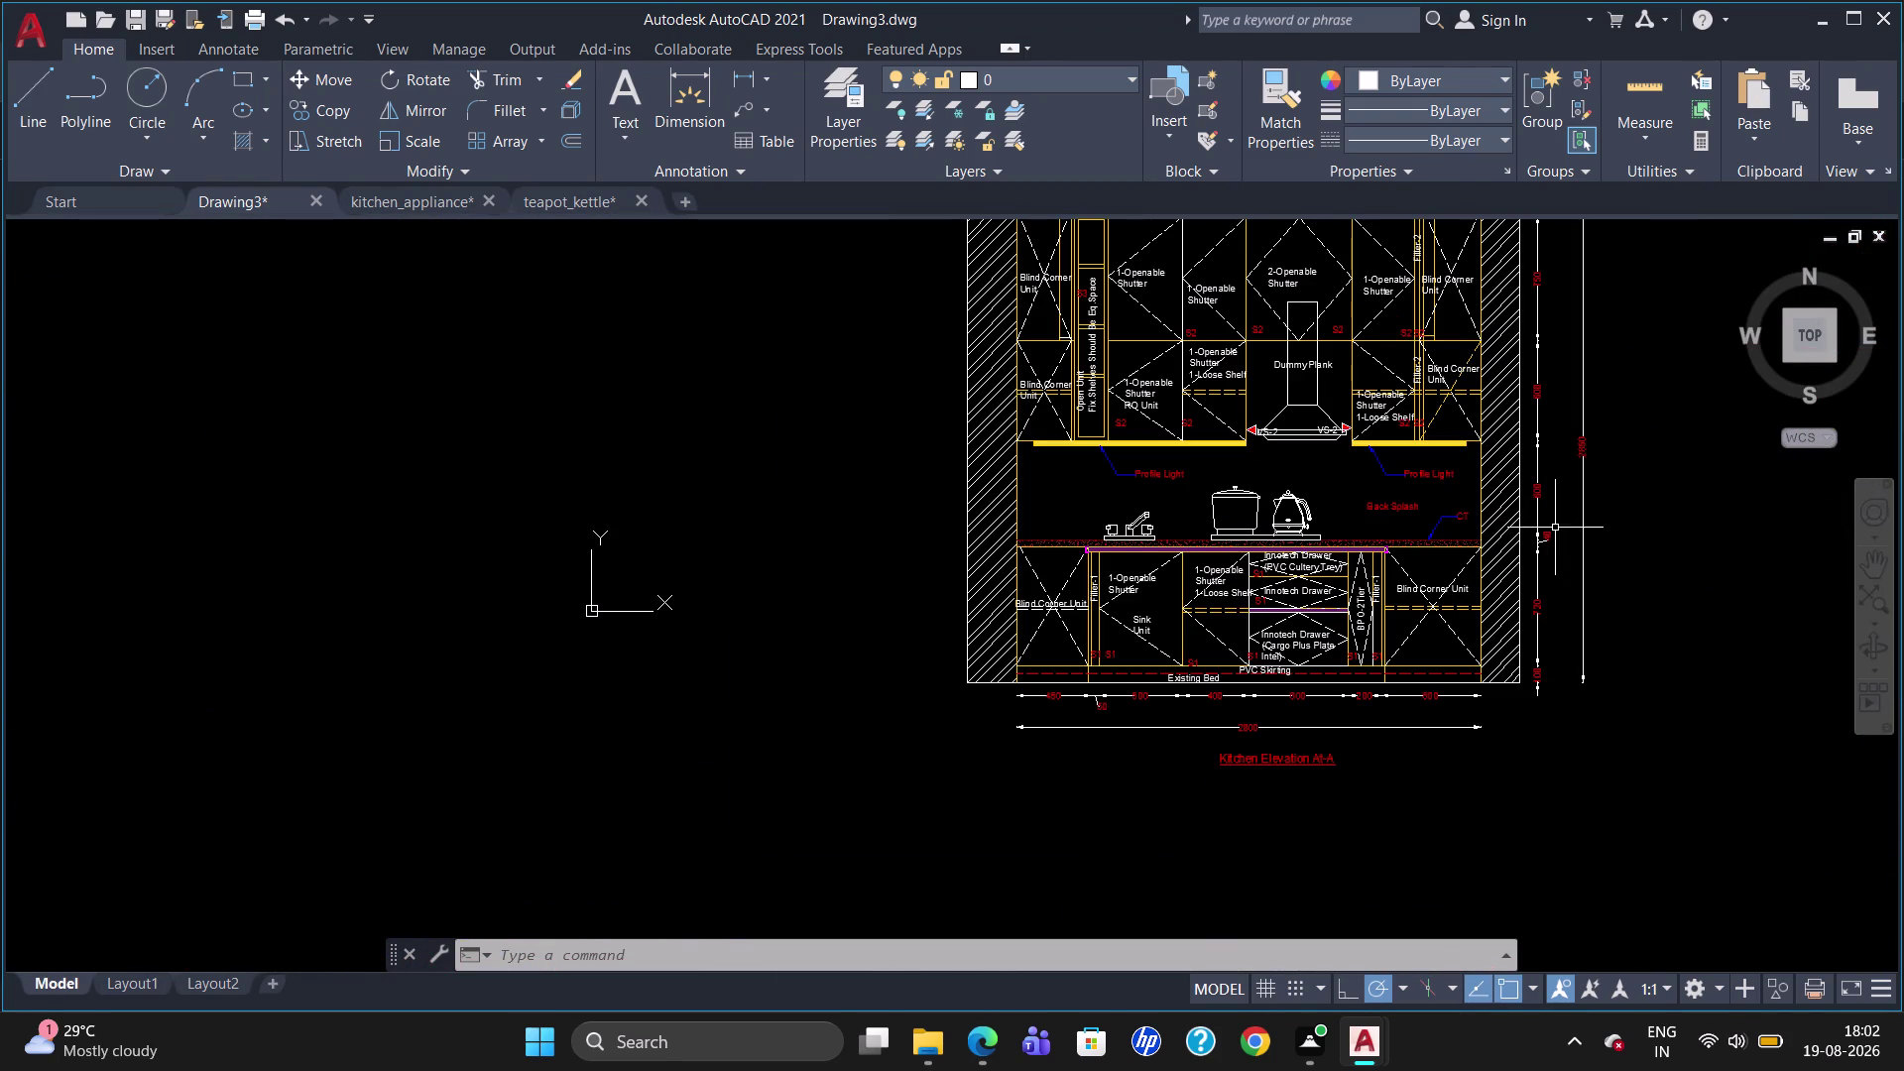
scroll(down, 3)
scroll(up, 3)
scroll(down, 3)
scroll(up, 3)
scroll(down, 3)
scroll(up, 3)
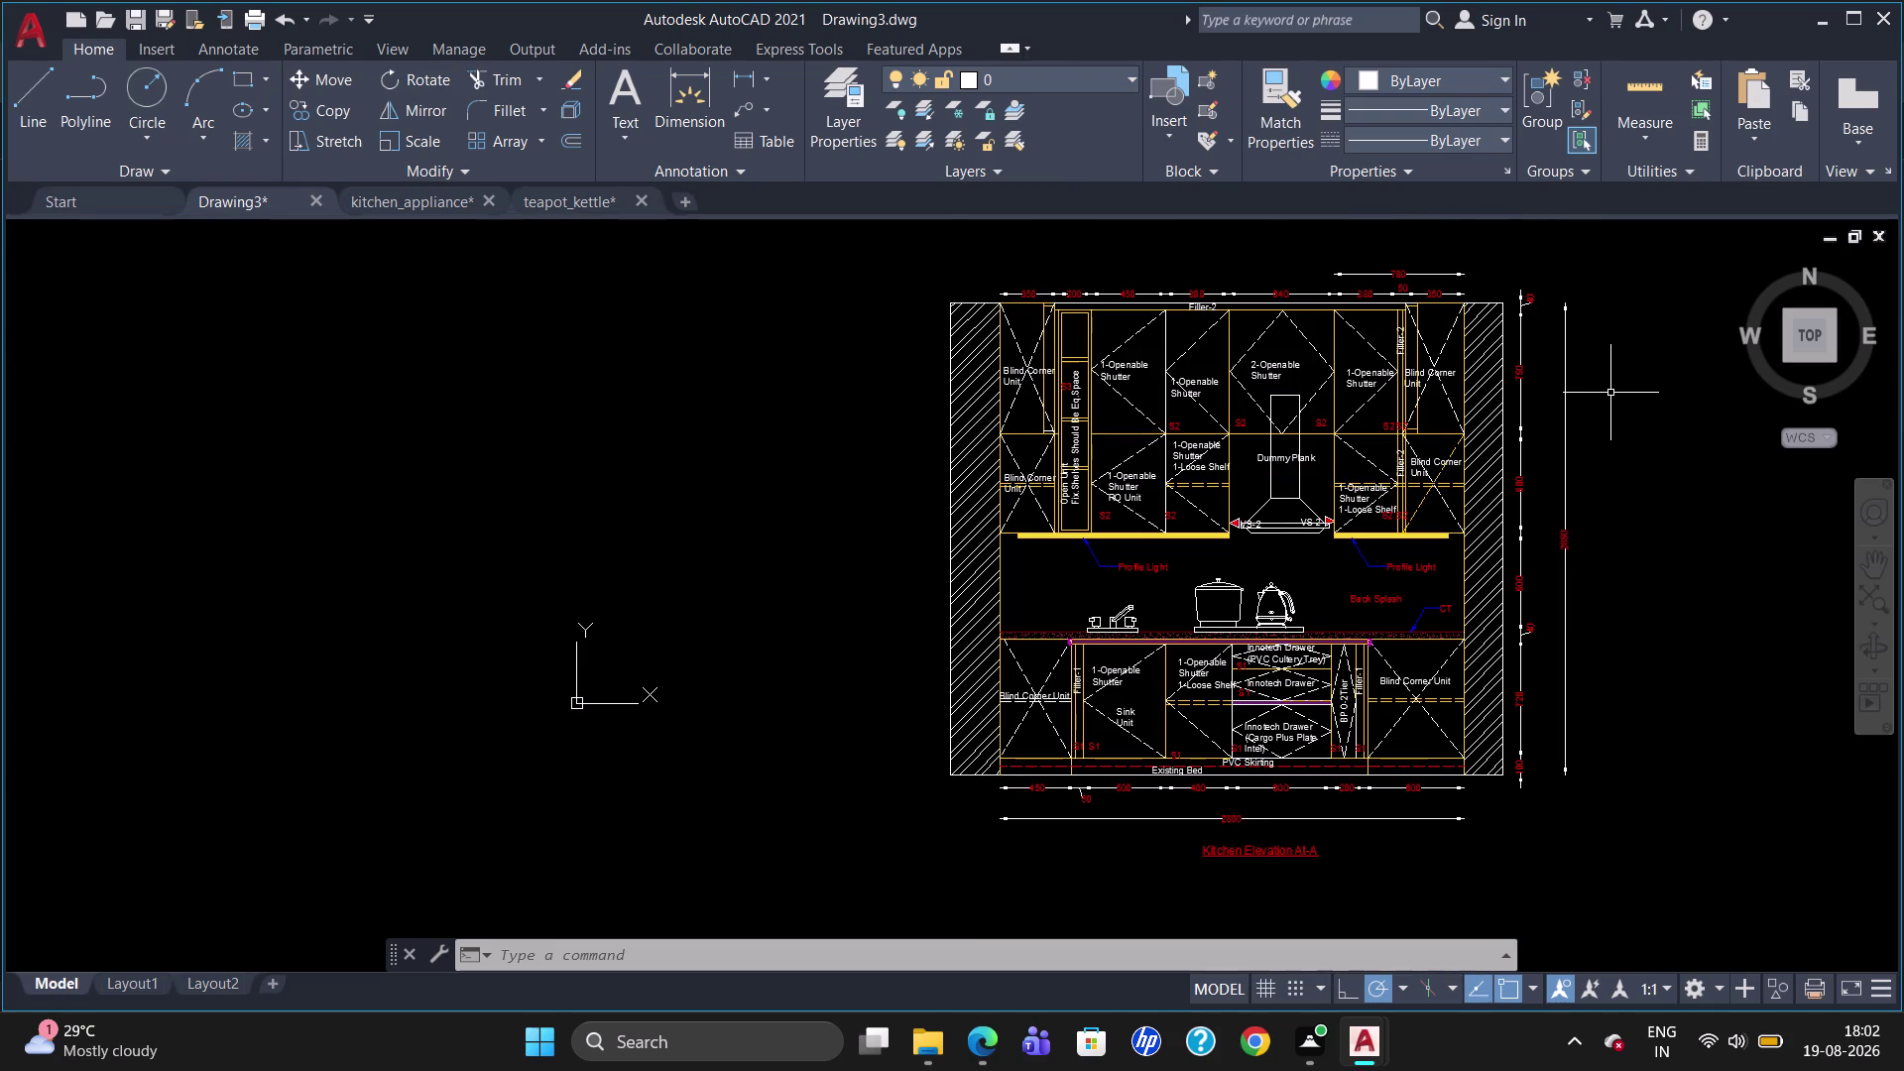
key(ctrl+s)
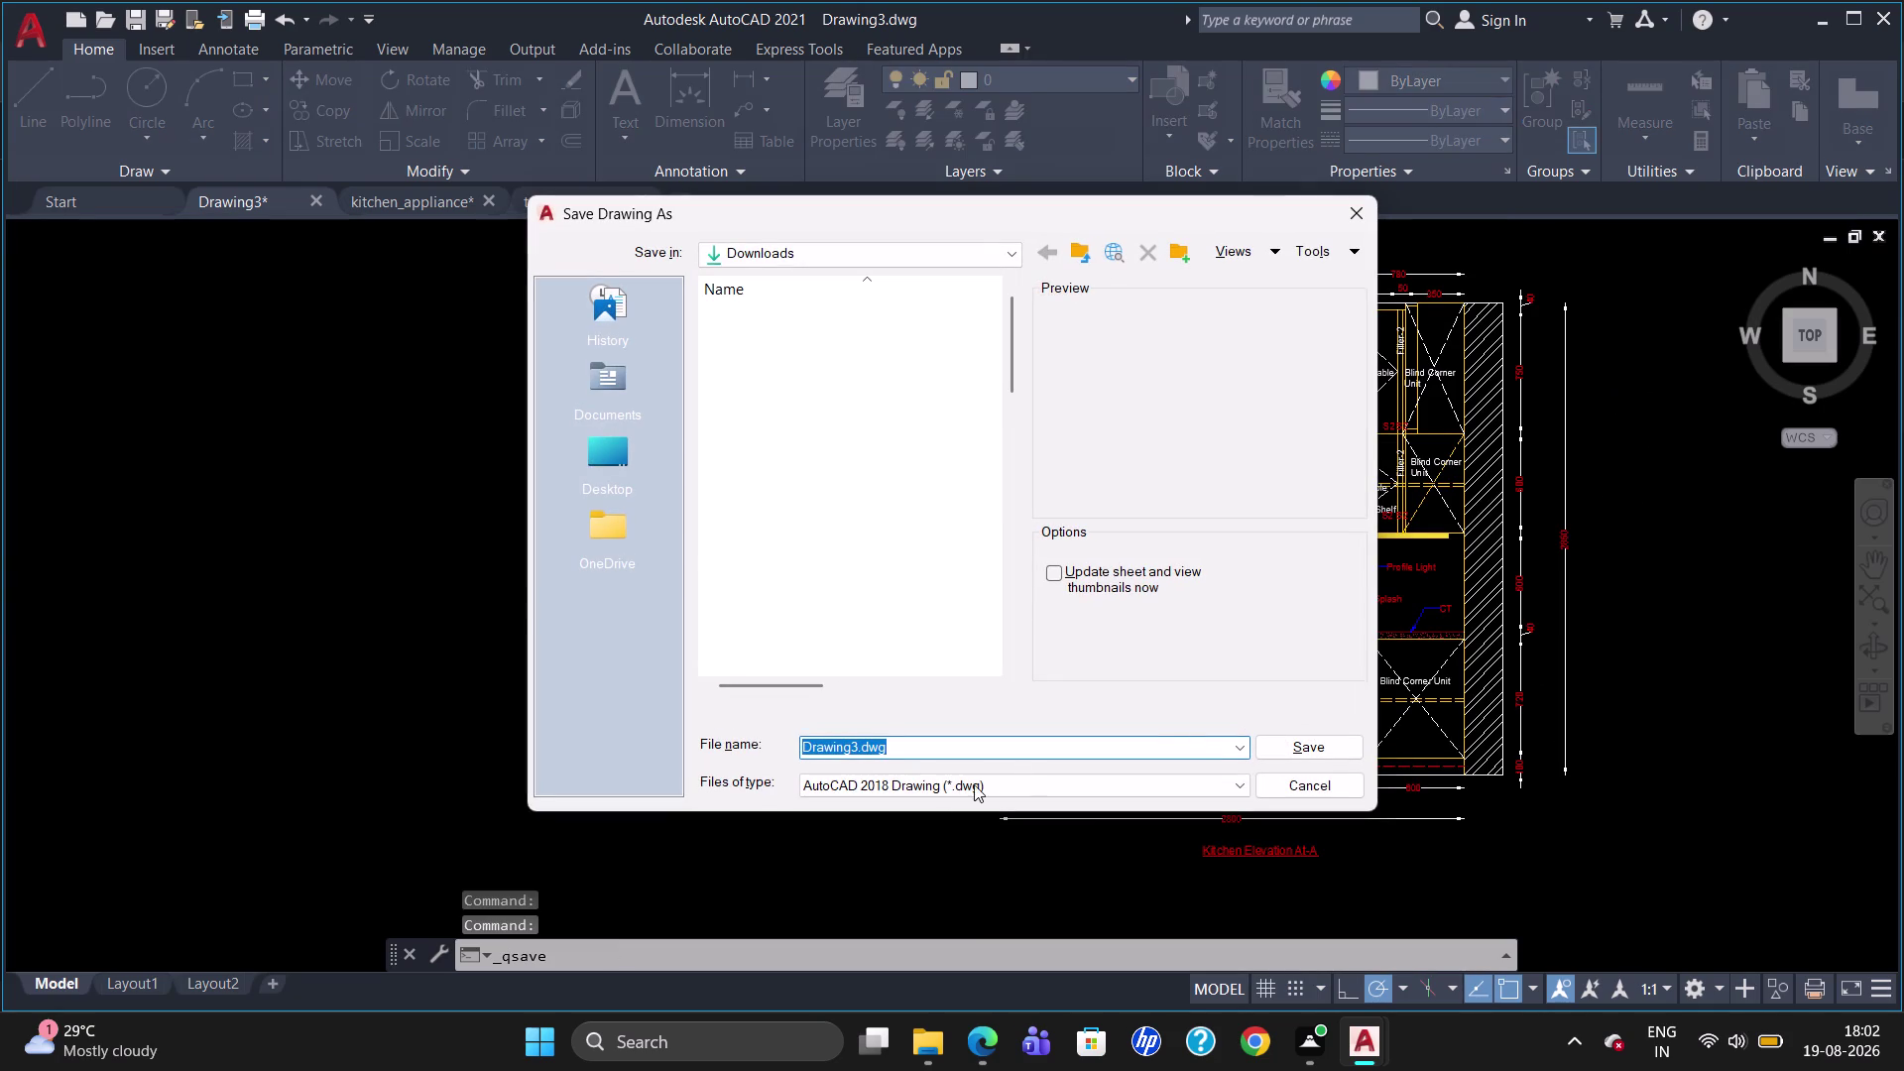
Clear the default file name in the save dialog.
click(864, 757)
click(856, 732)
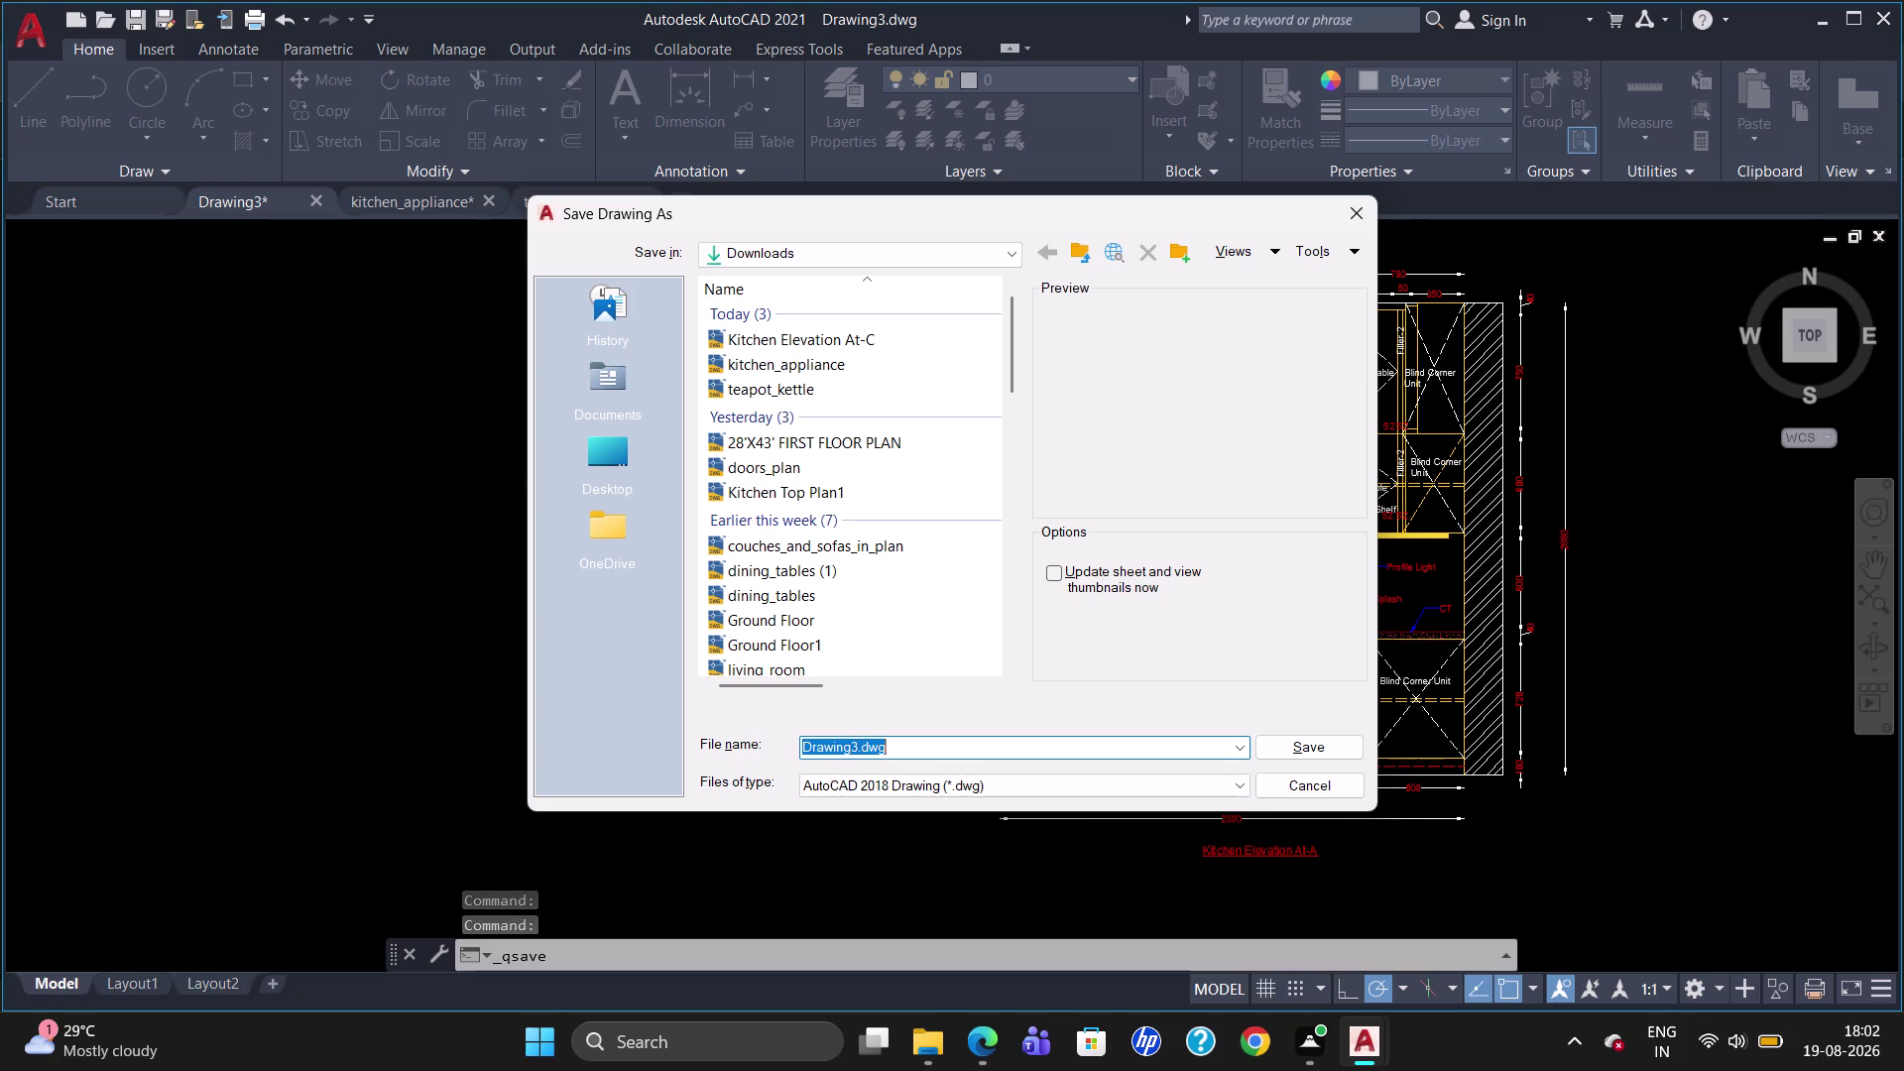
click(852, 751)
key(Right)
key(BackSpace)
key(BackSpace)
key(BackSpace)
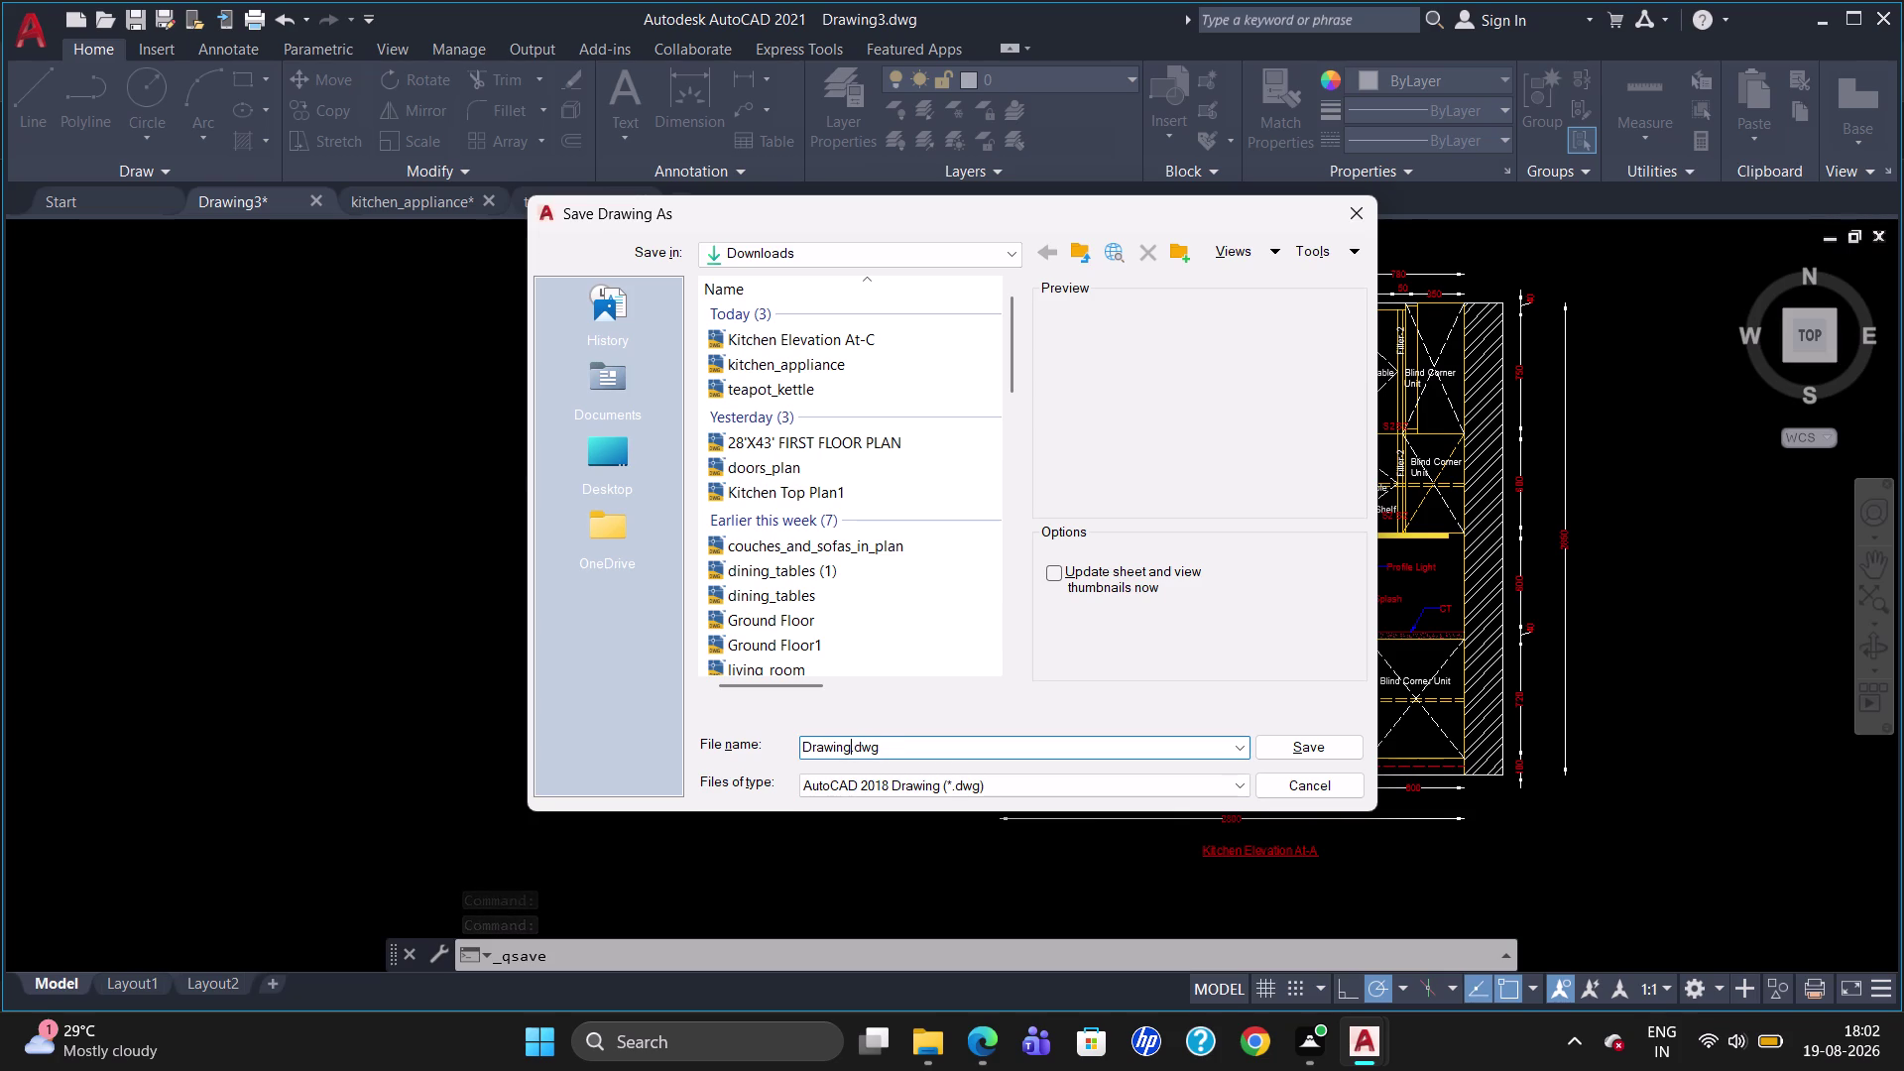
key(k)
Name the file 'Kitchen Elevation1 At-A' and save it to Downloads.
text(it)
text(ch)
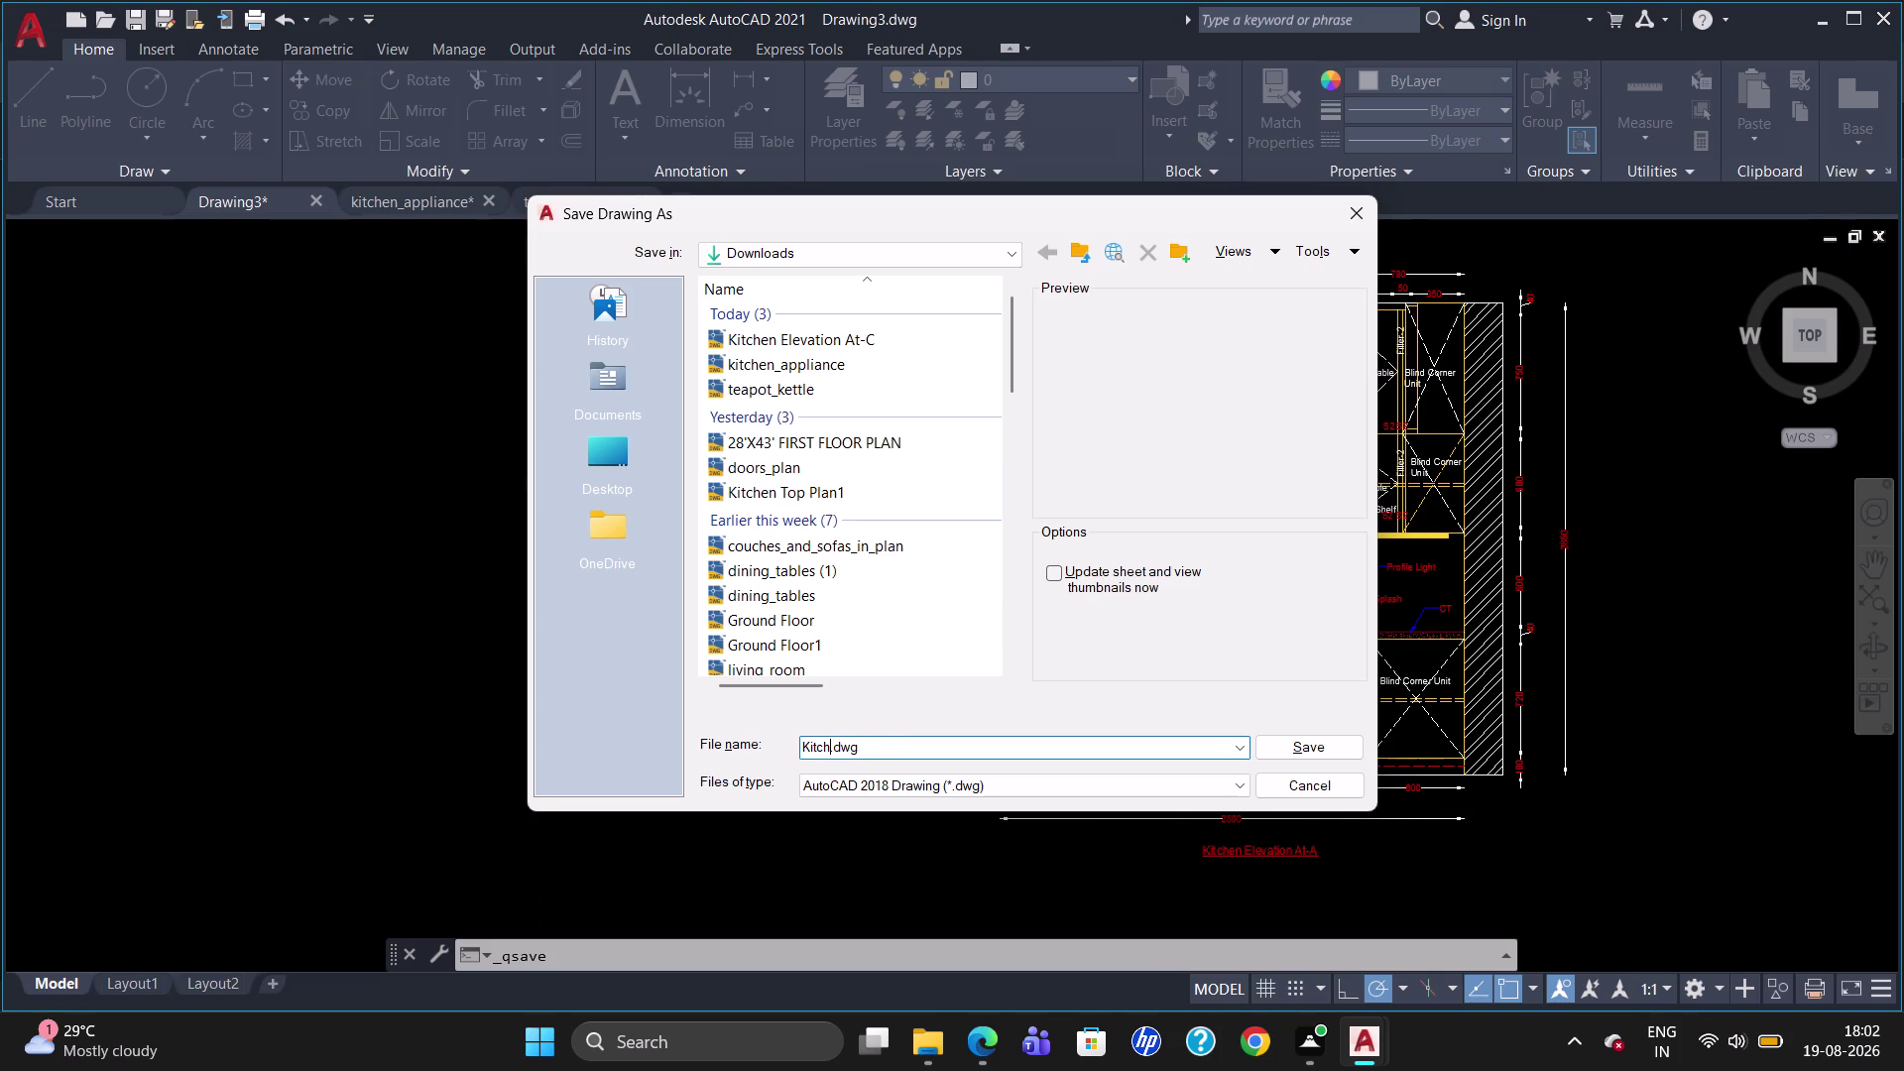
text(en)
key(space)
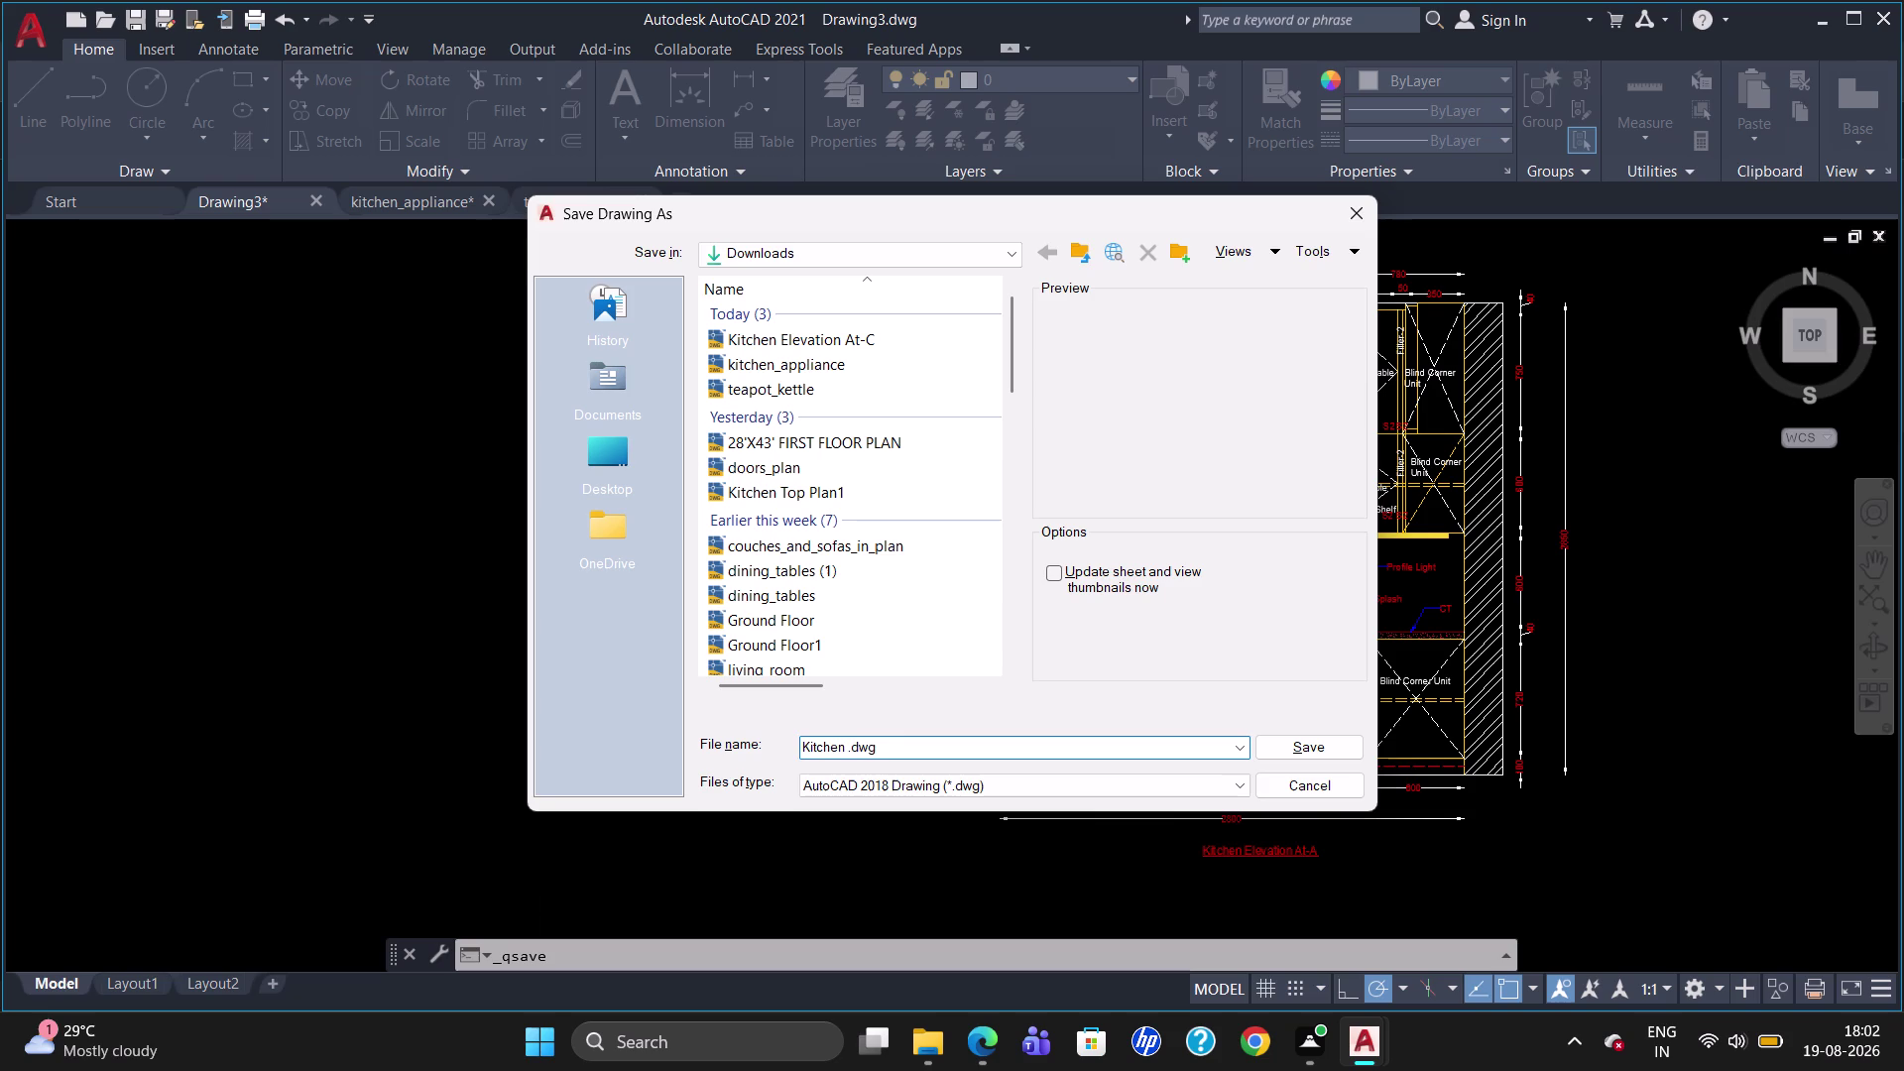
text(leva)
text(tion)
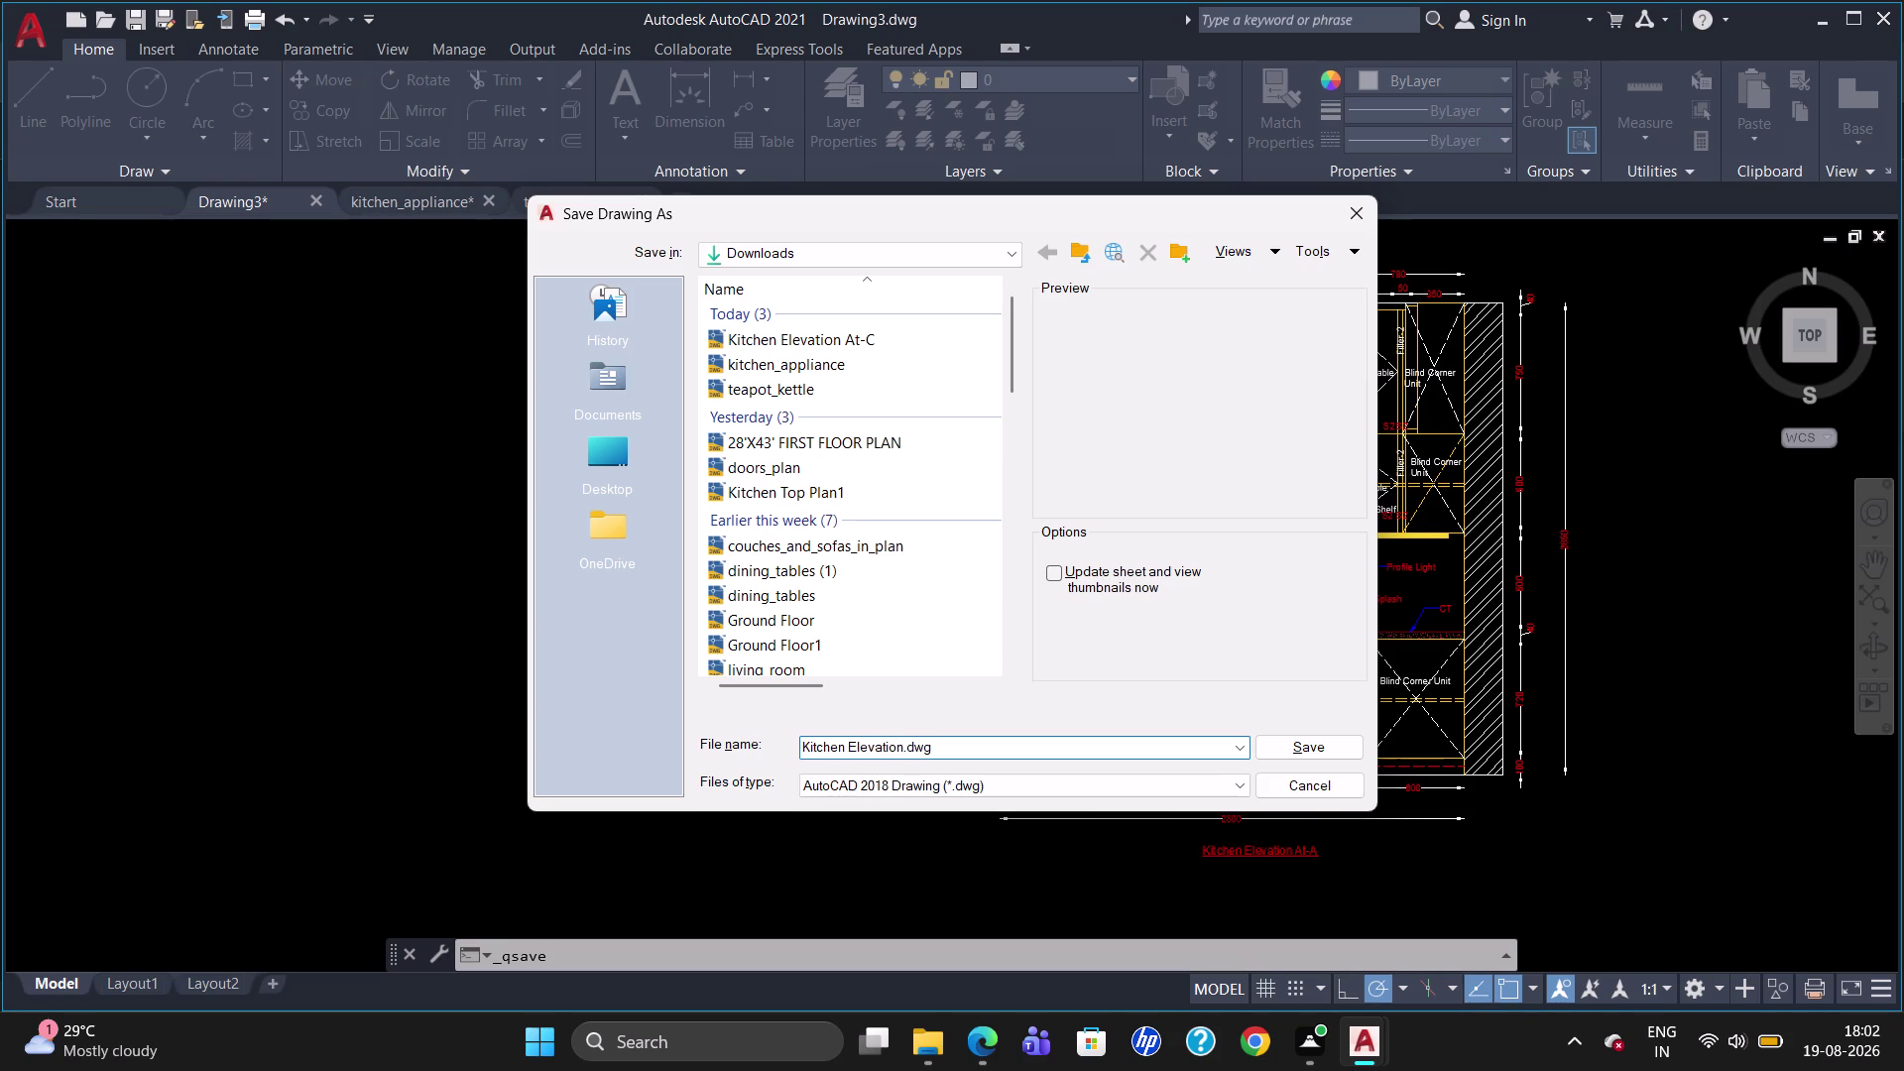
key(space)
key(BackSpace)
key(t)
key(minus)
key(a)
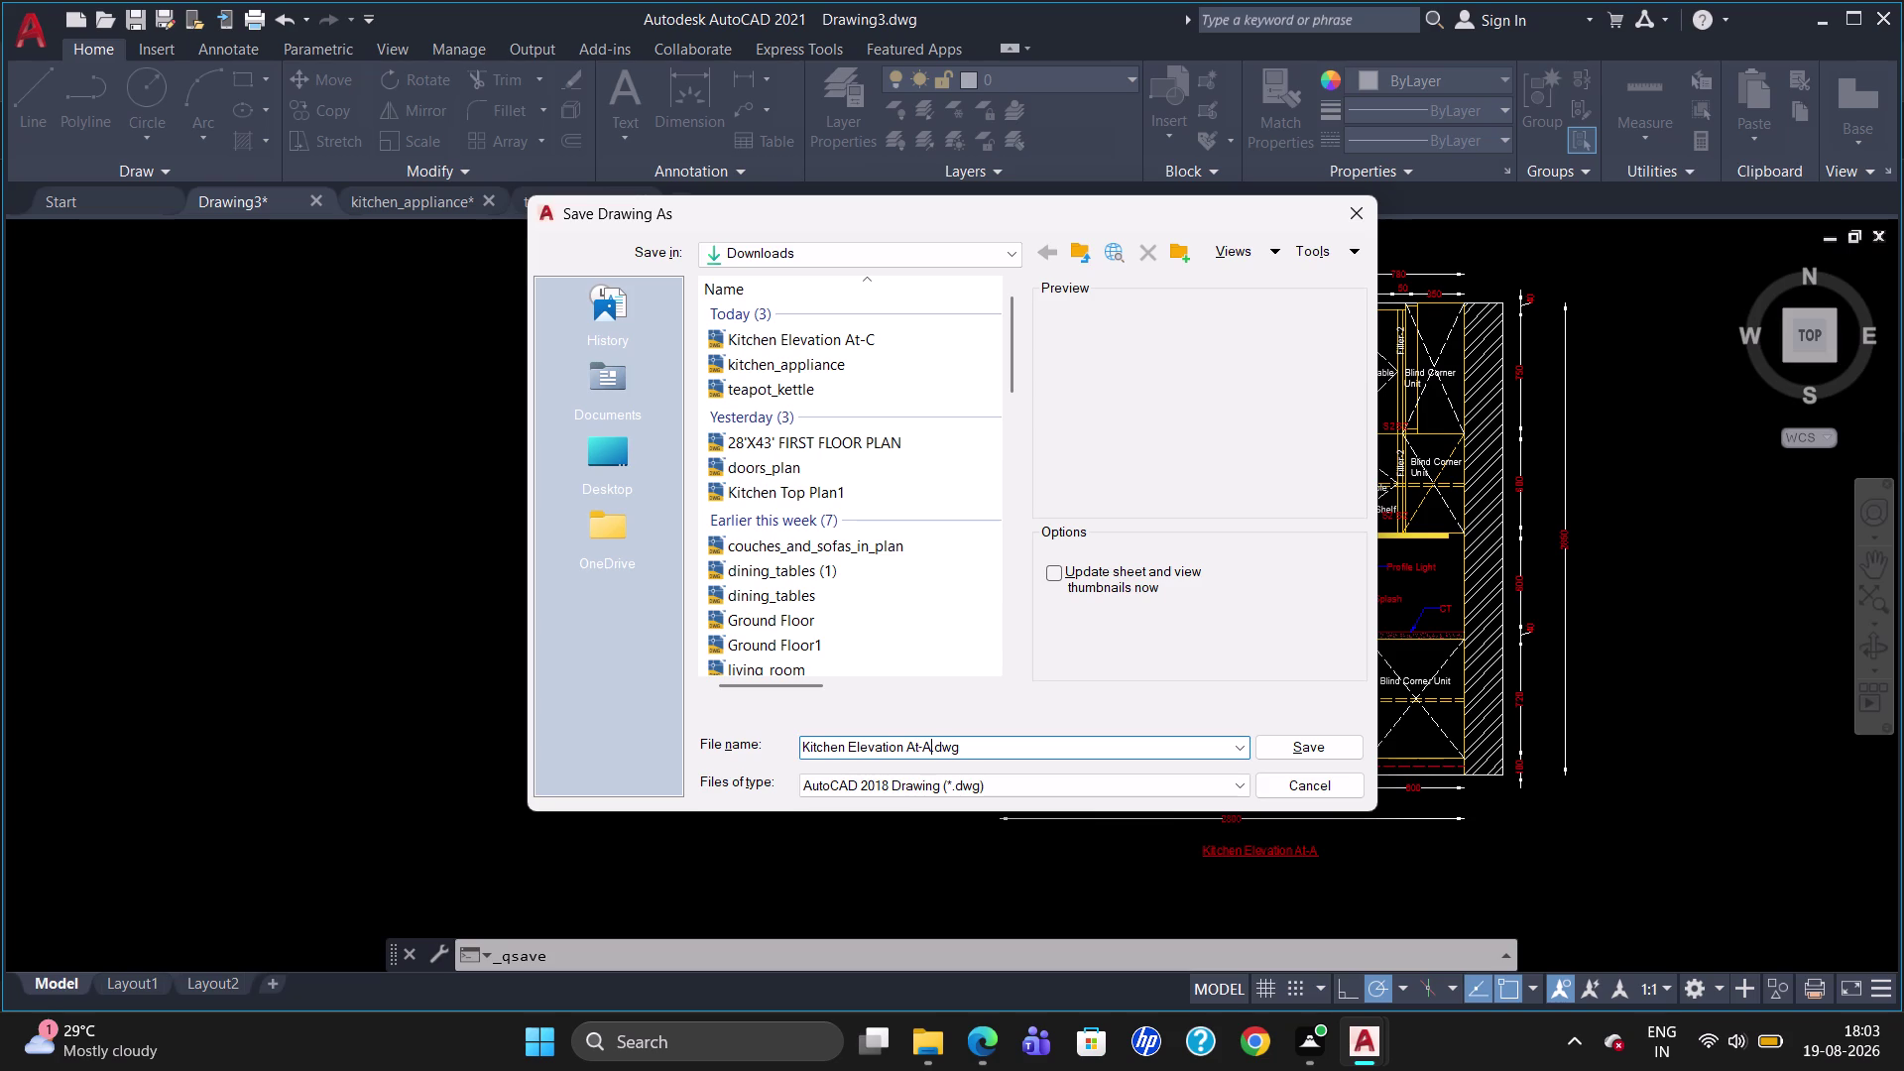
click(900, 746)
key(1)
click(1303, 746)
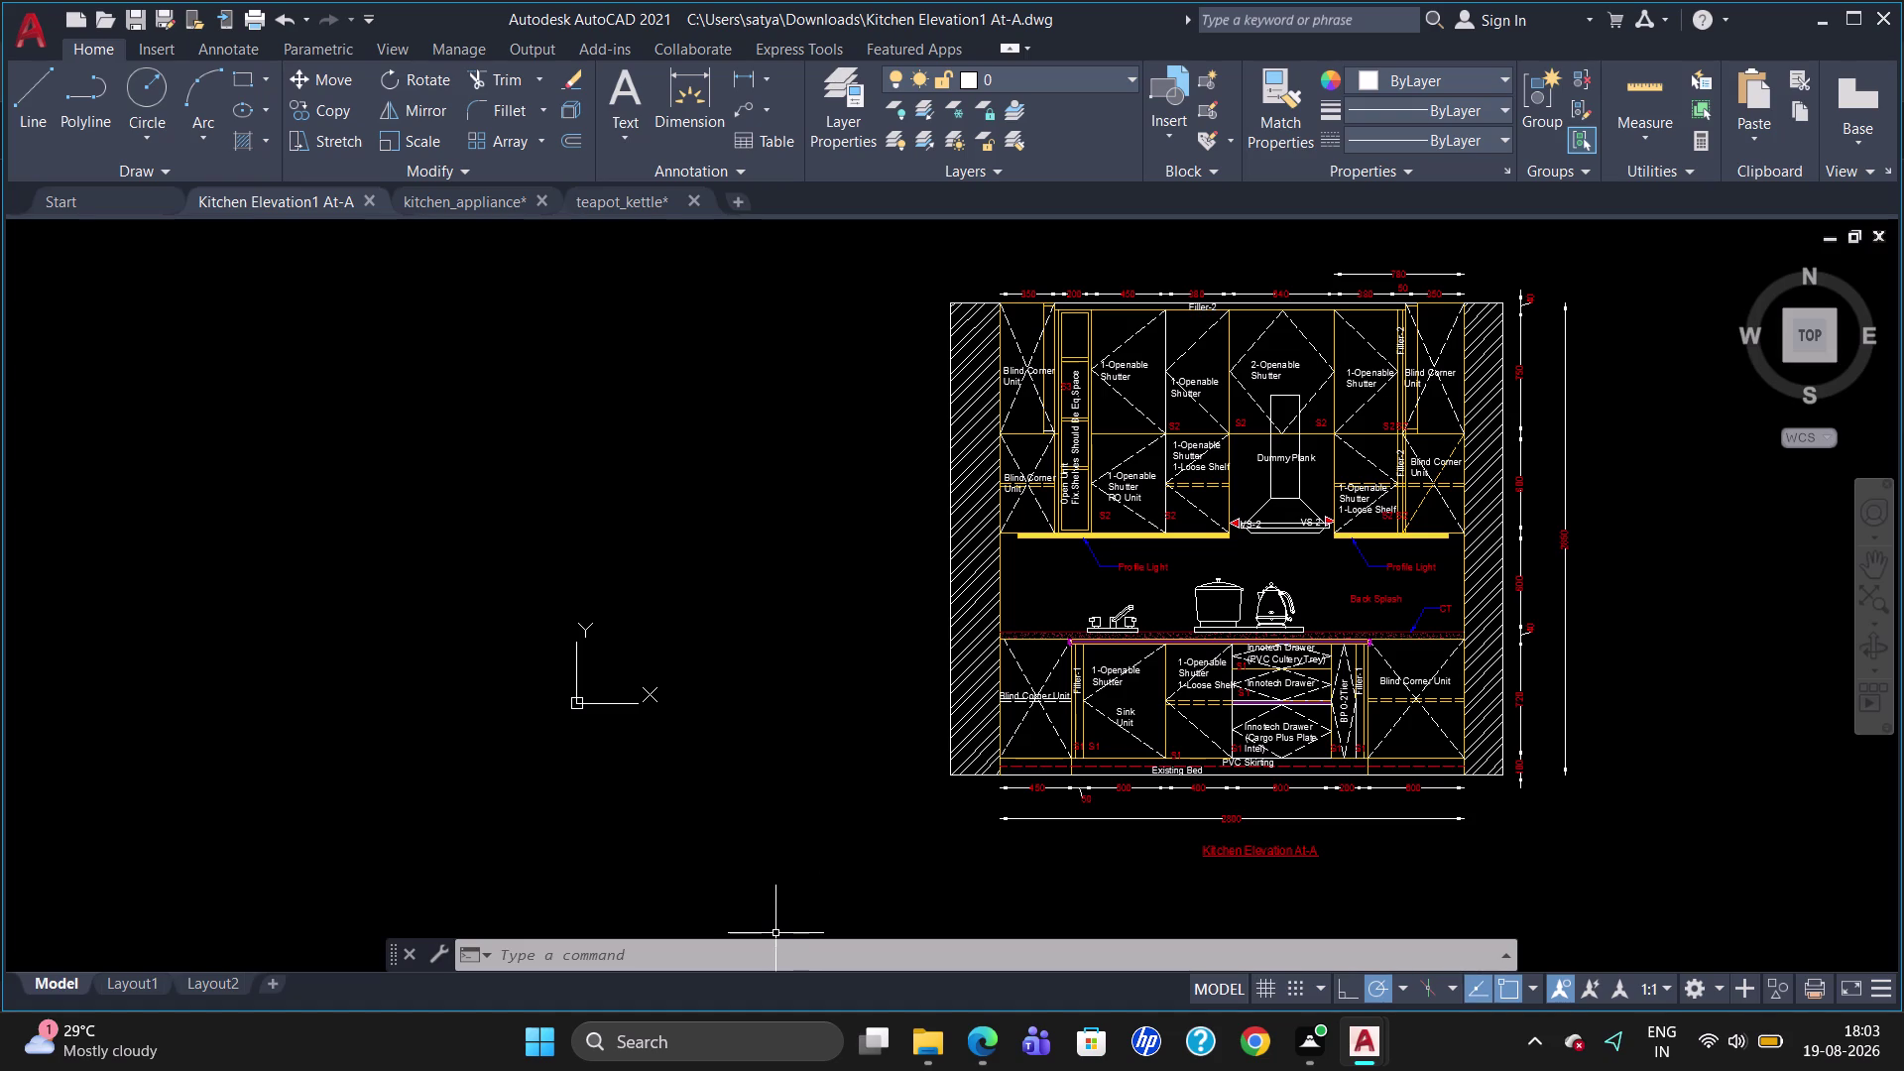
Start a single-sheet plot using the DWG To PDF.pc3 printer.
key(ctrl+p)
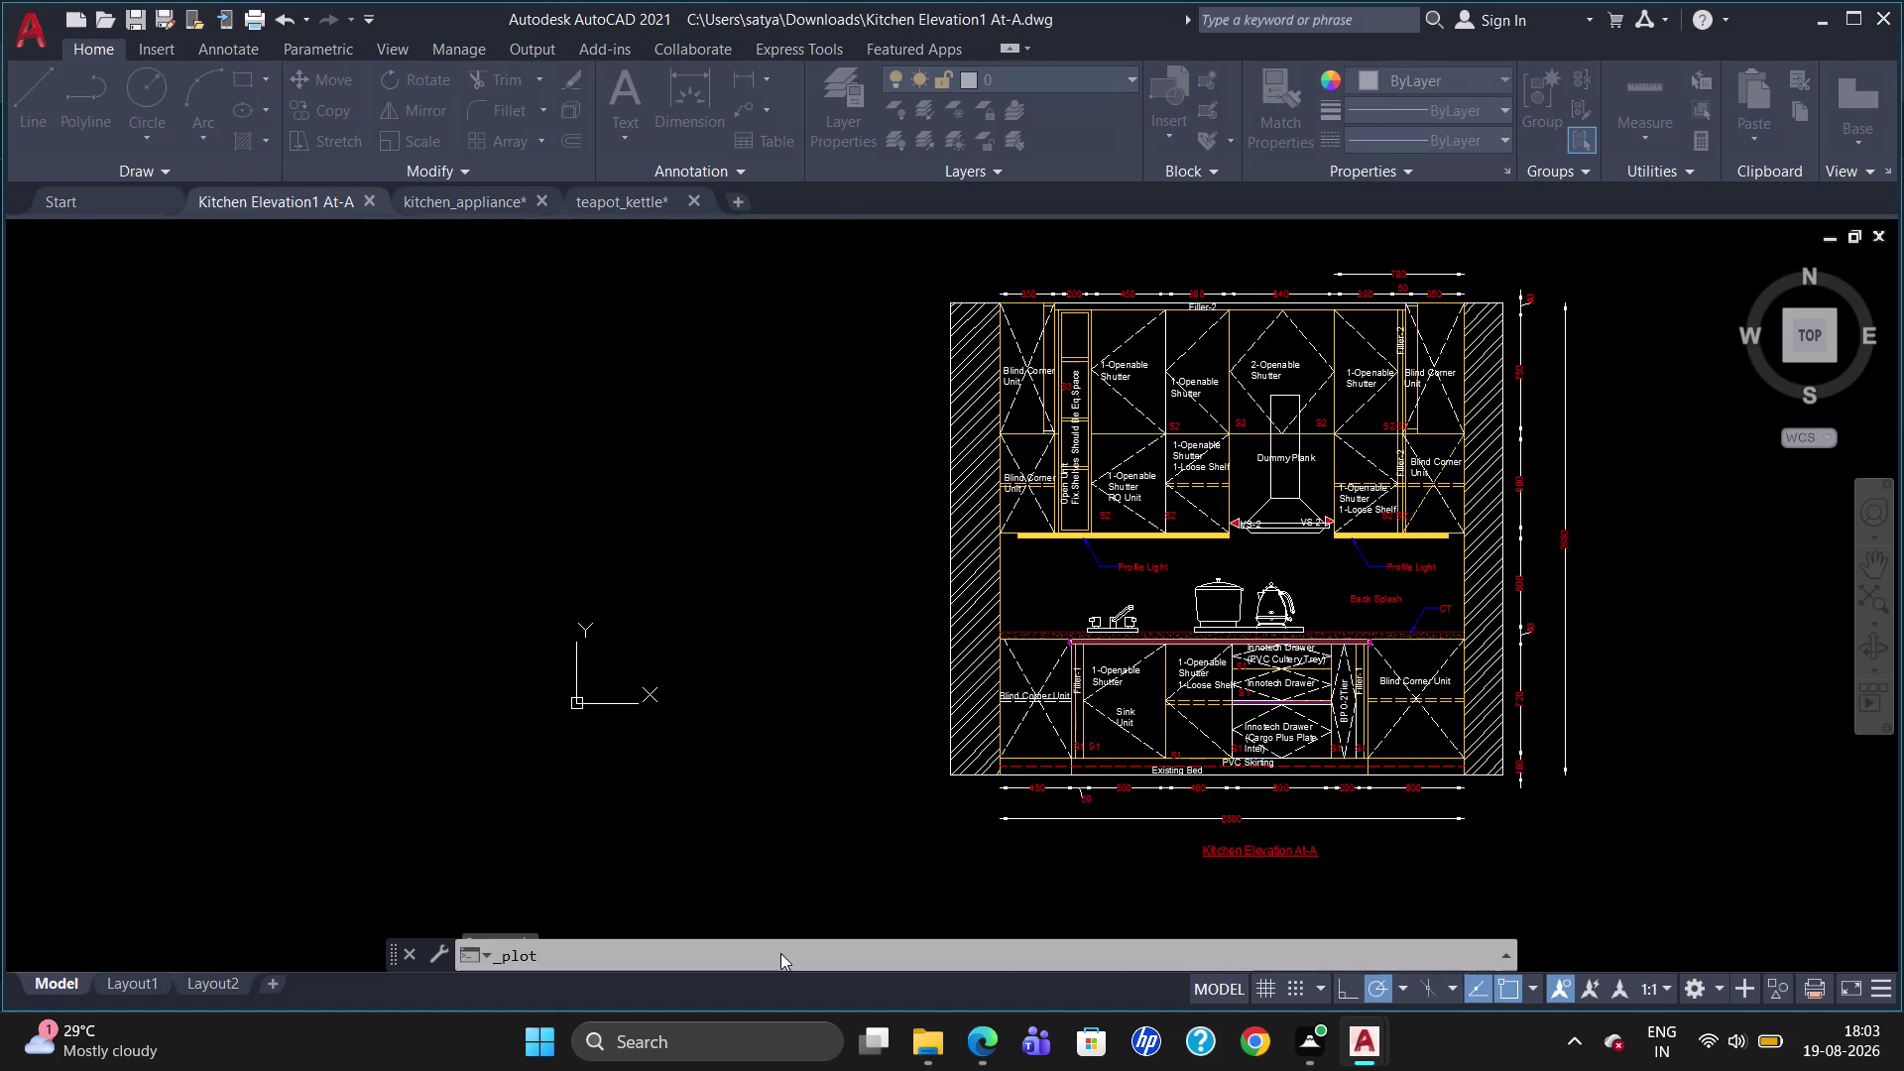
click(869, 576)
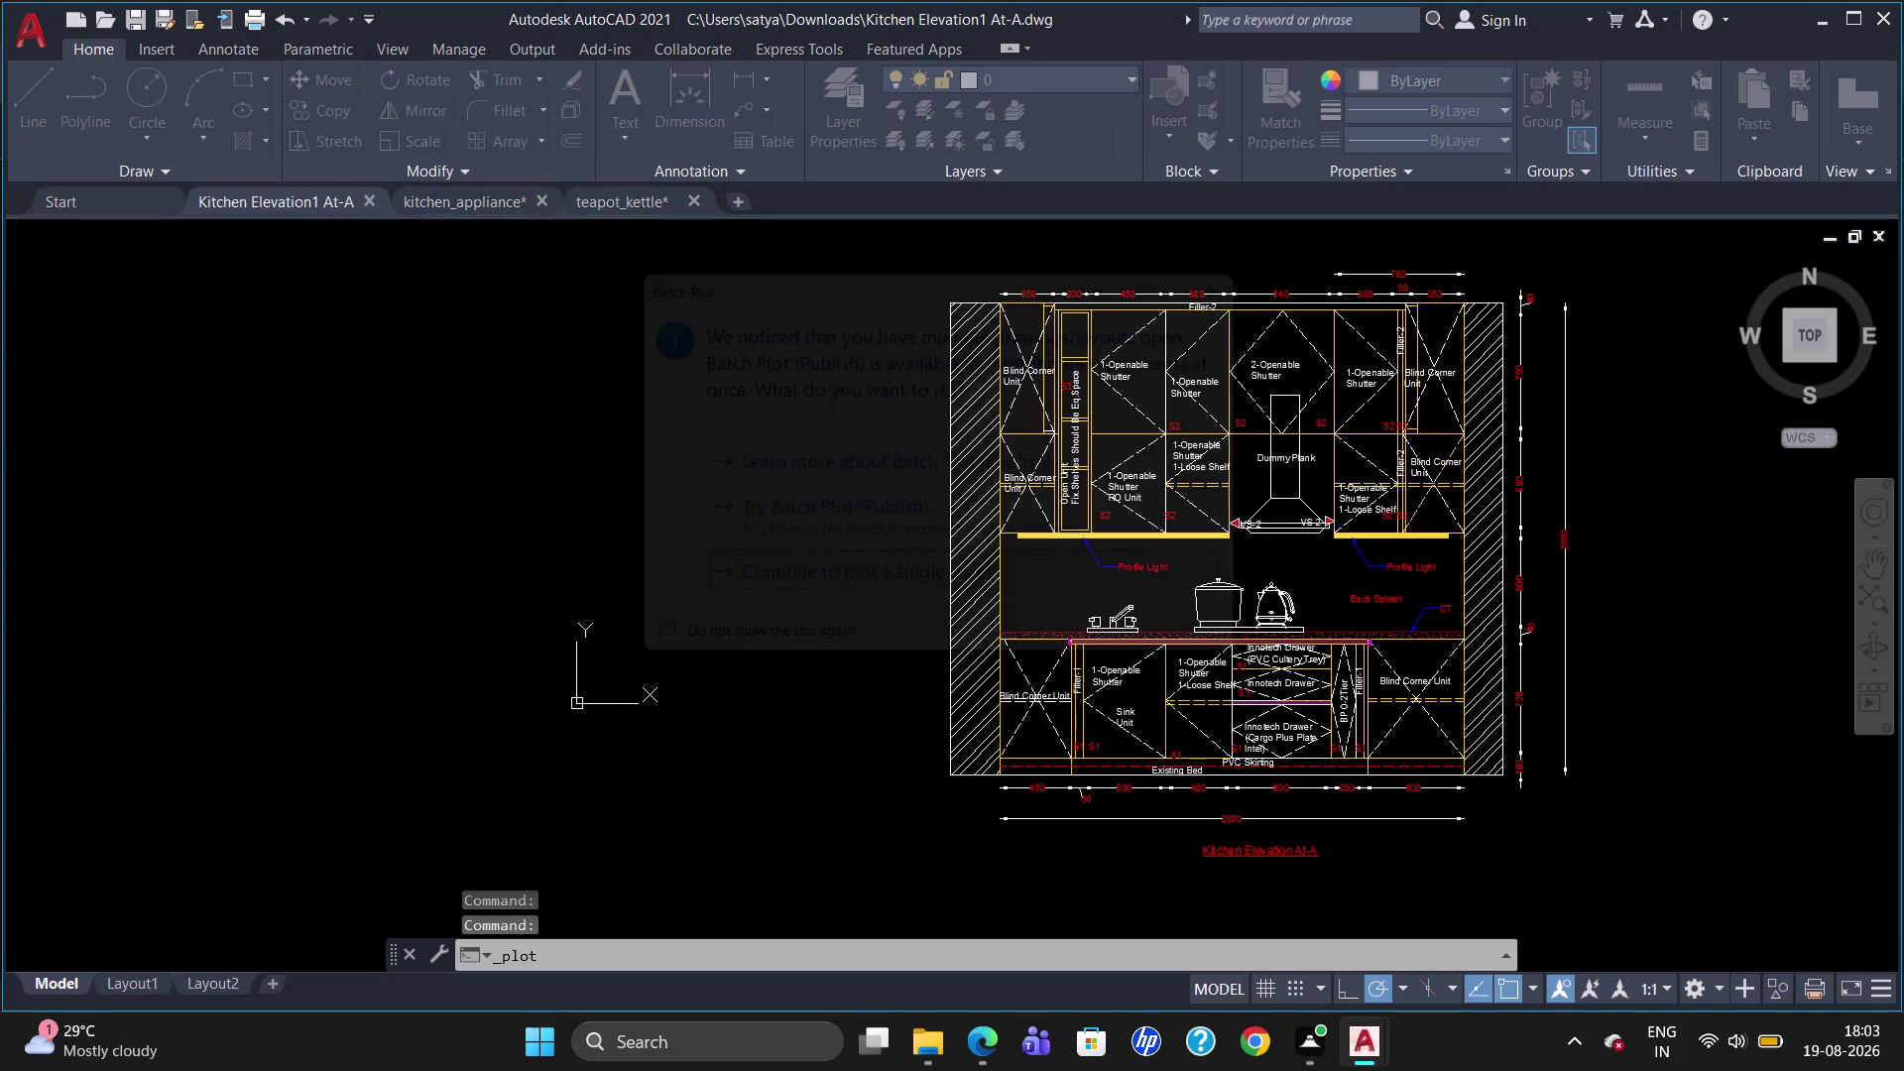
click(846, 330)
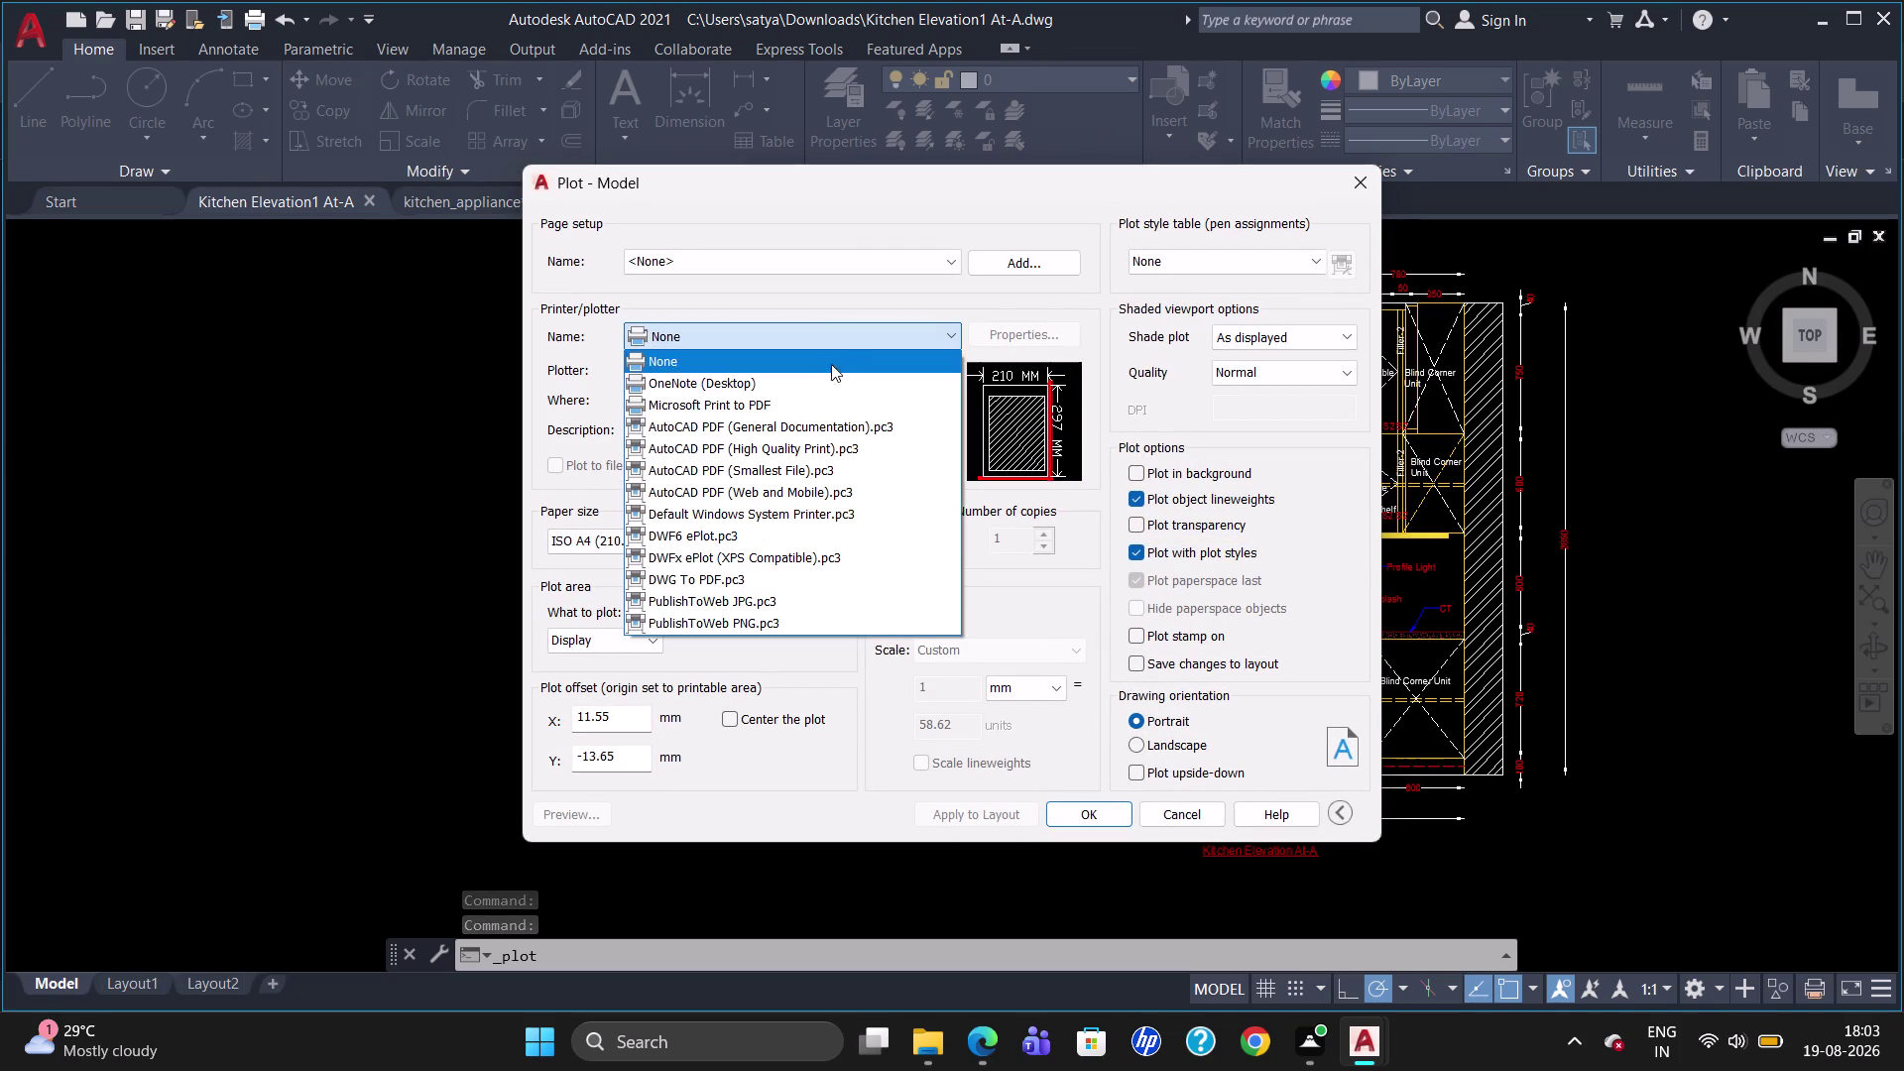
click(735, 578)
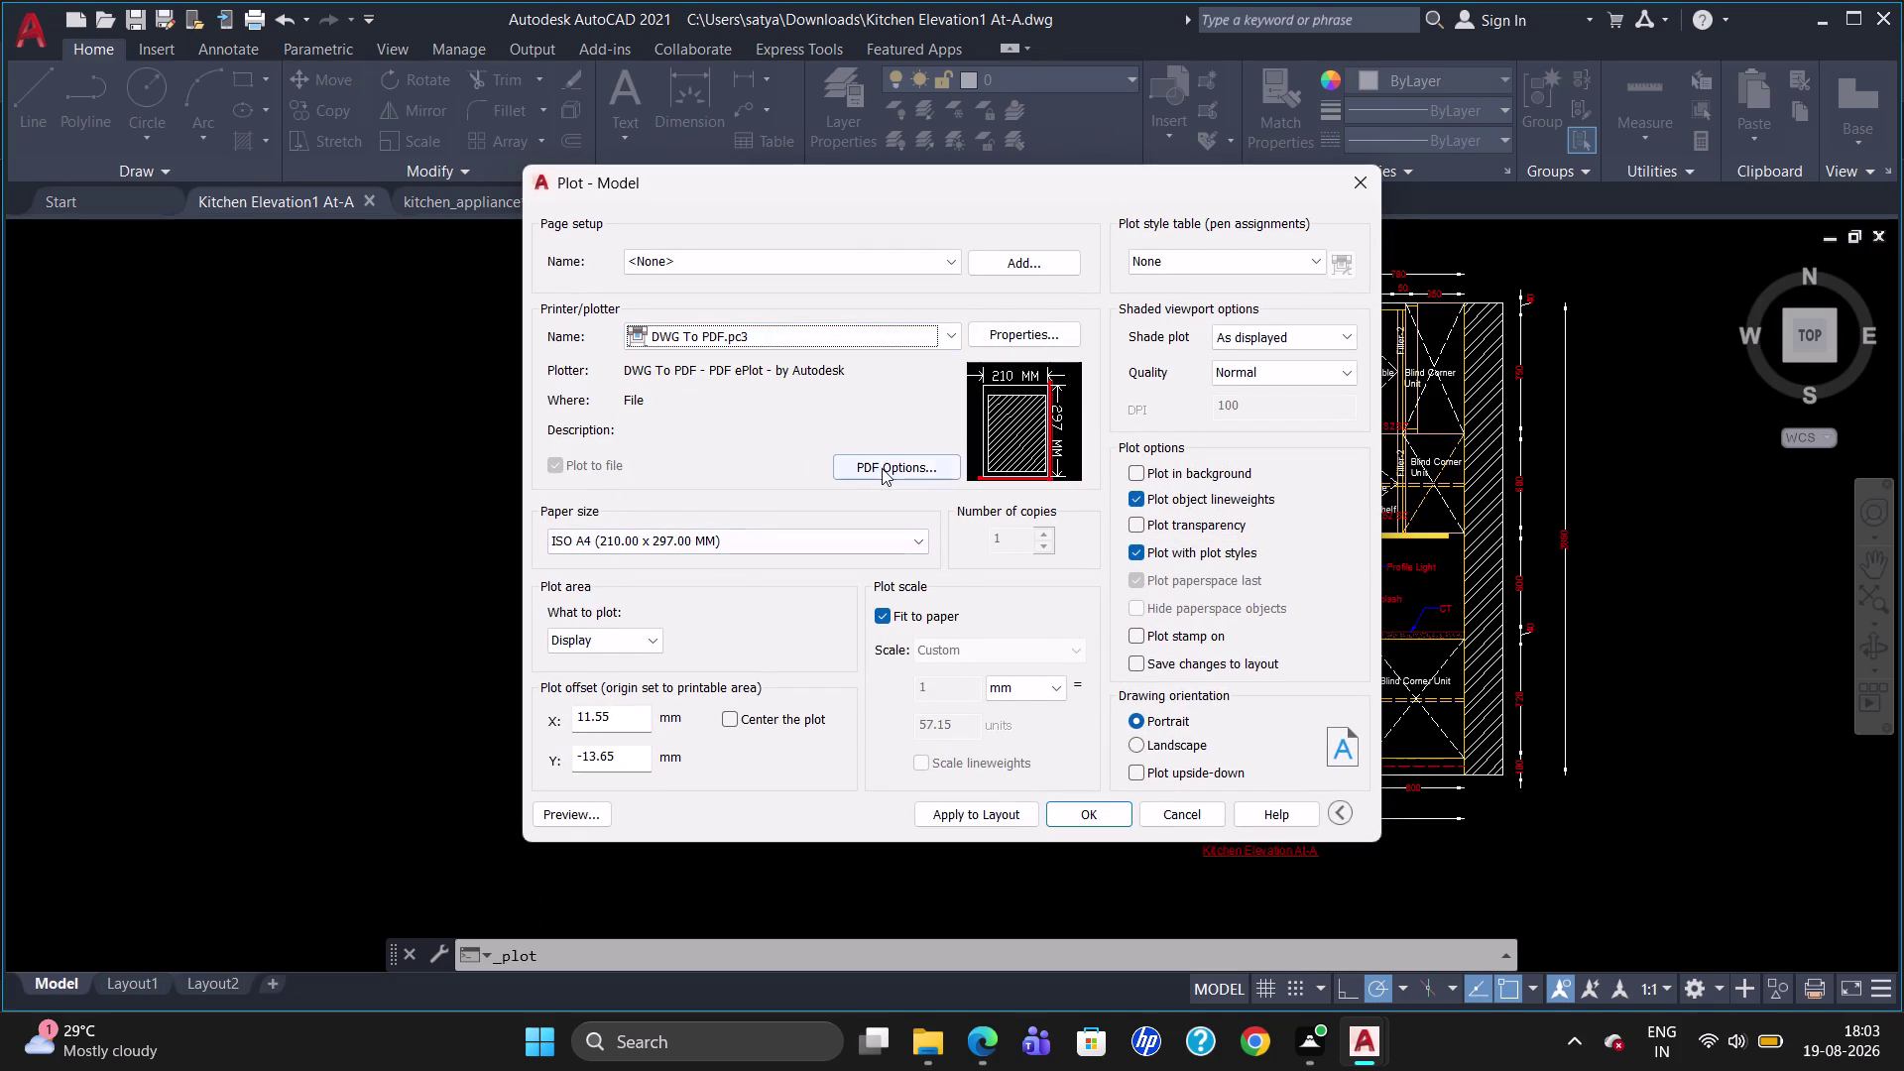
Set custom PDF vector and raster resolutions, applied to this plot only.
click(885, 468)
click(942, 398)
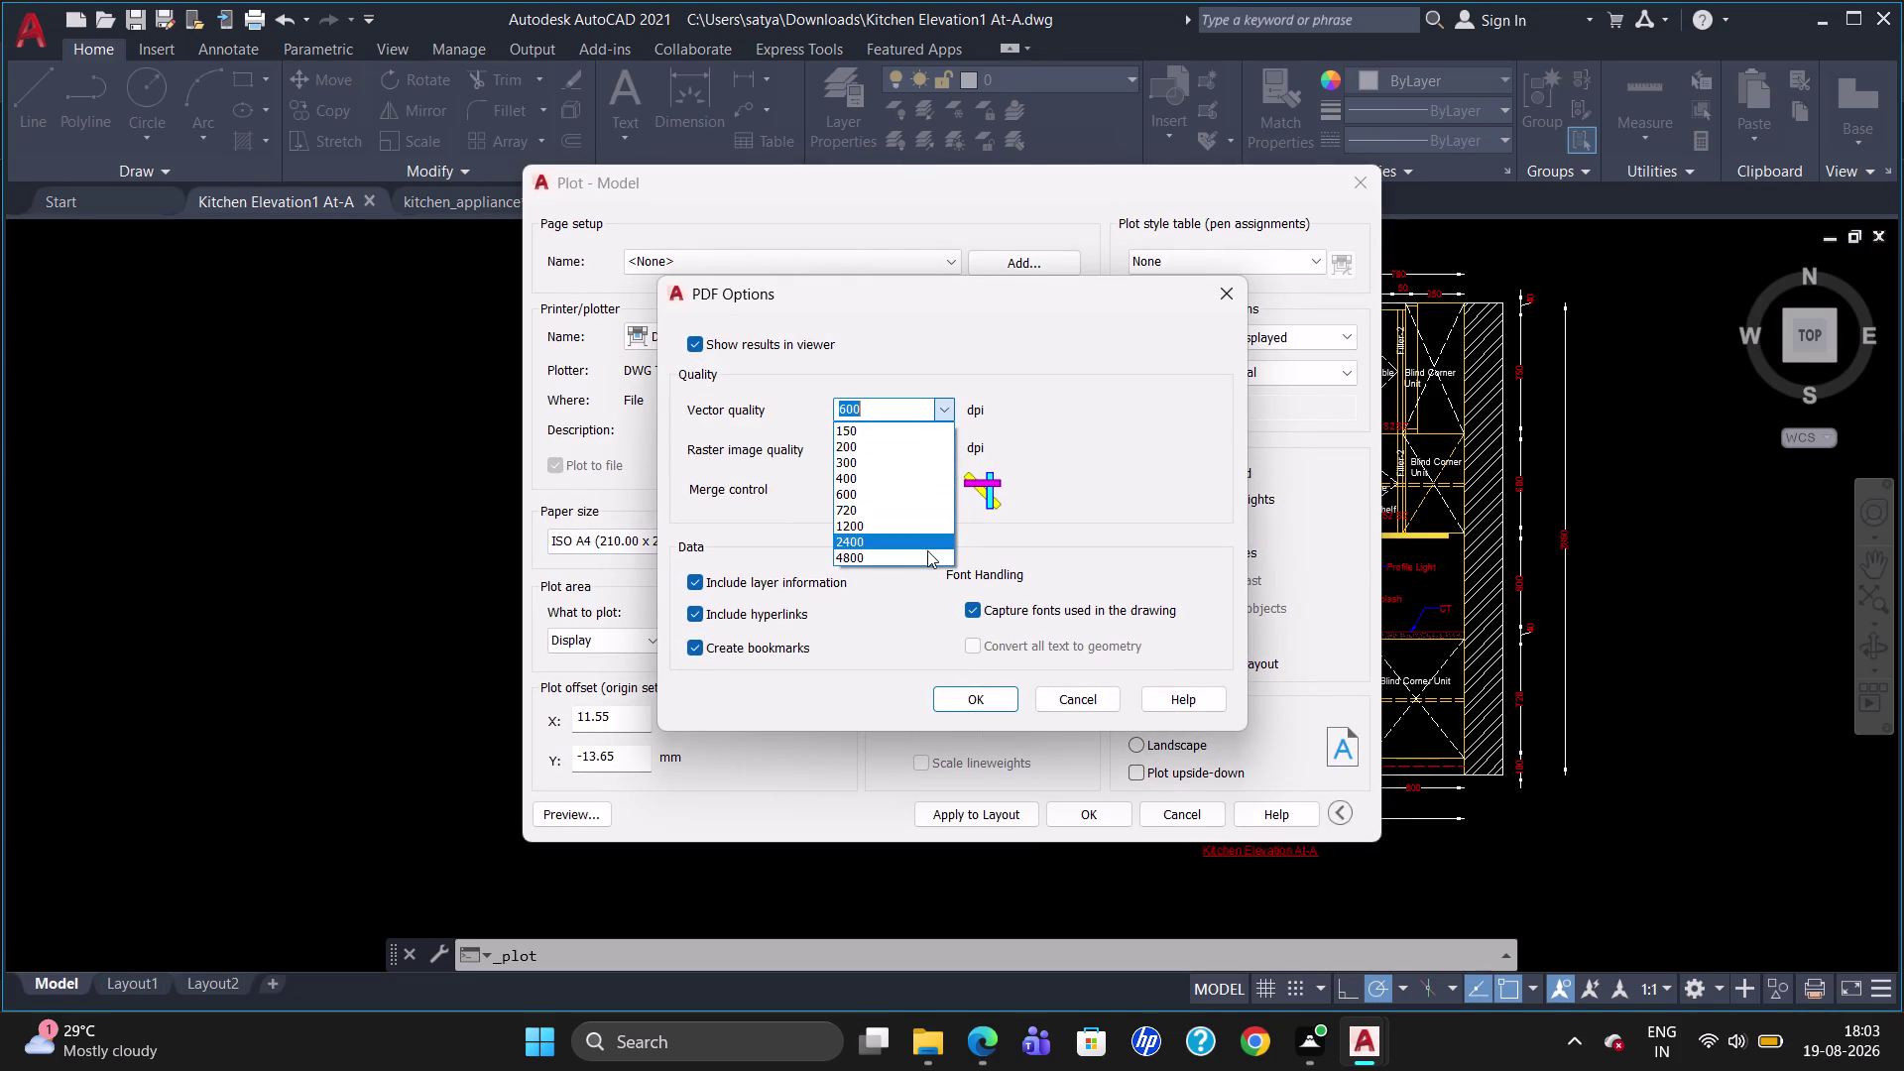
click(929, 568)
click(945, 452)
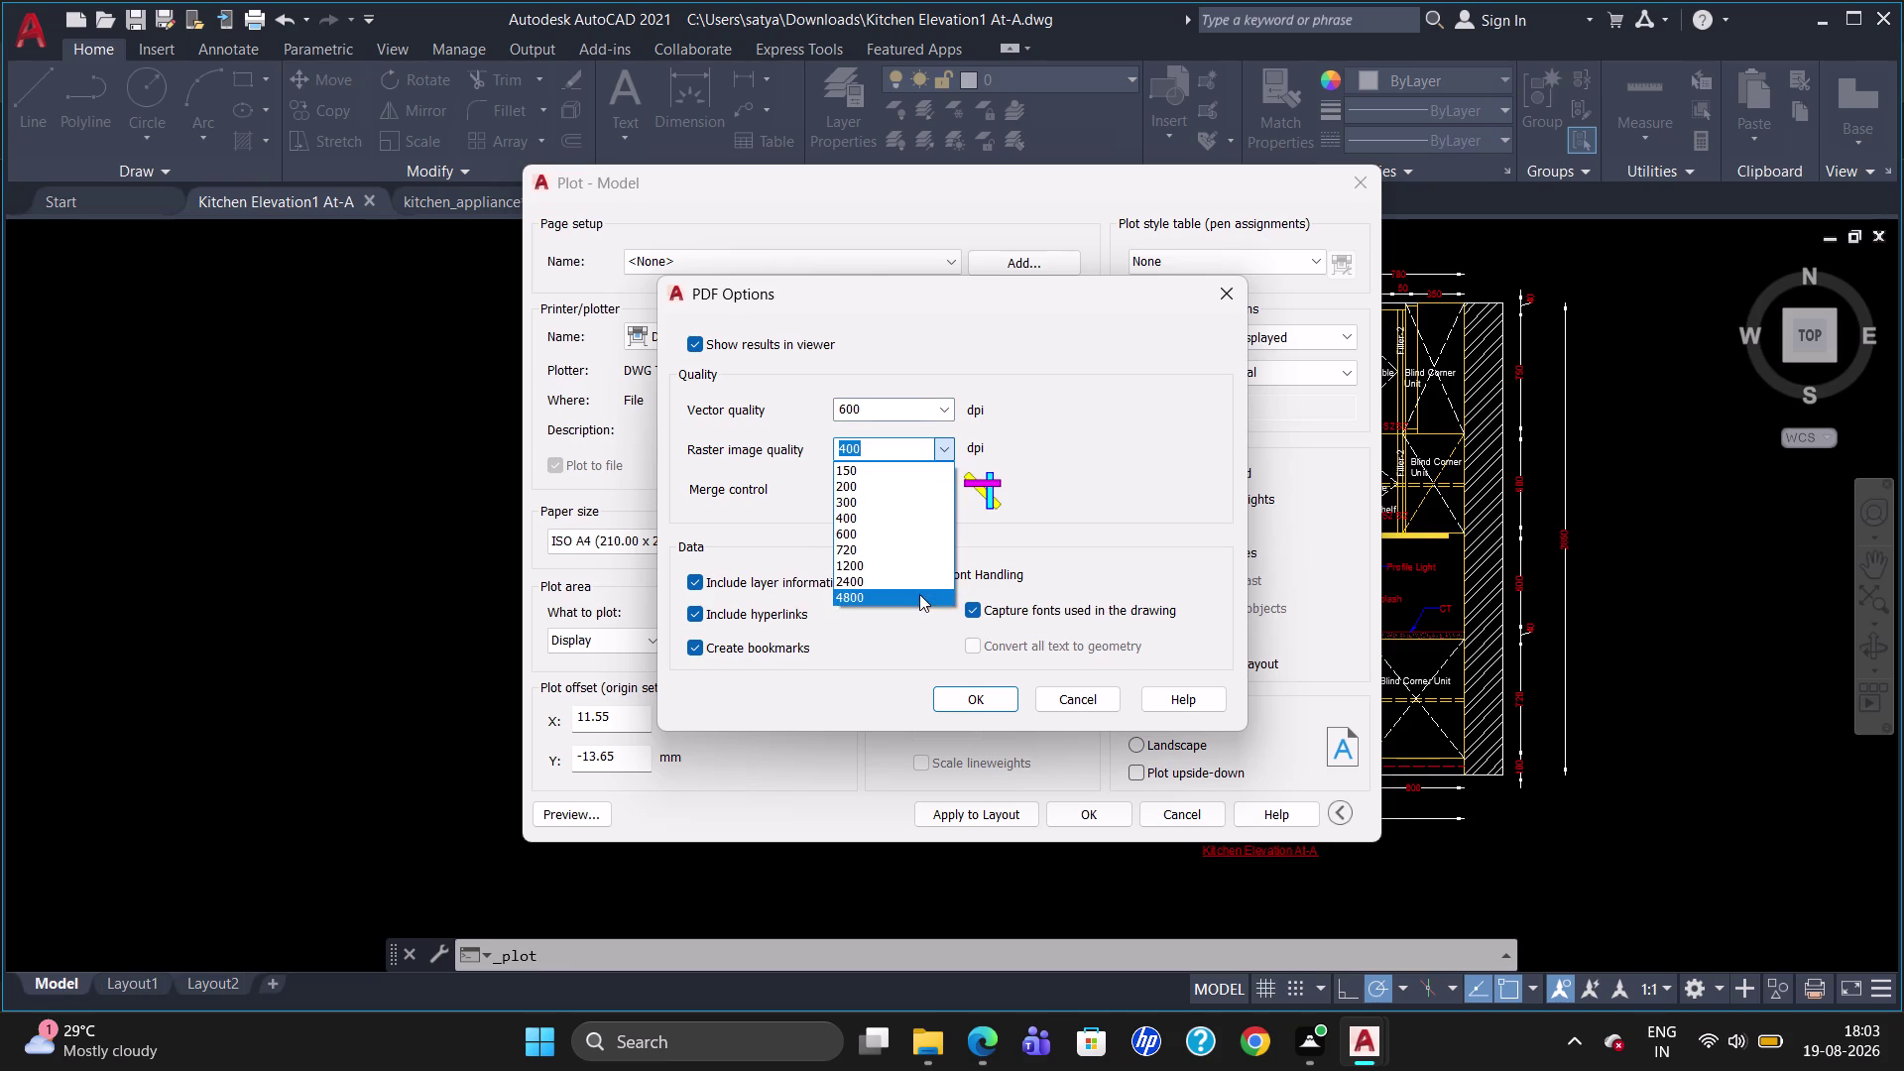
click(920, 594)
click(956, 692)
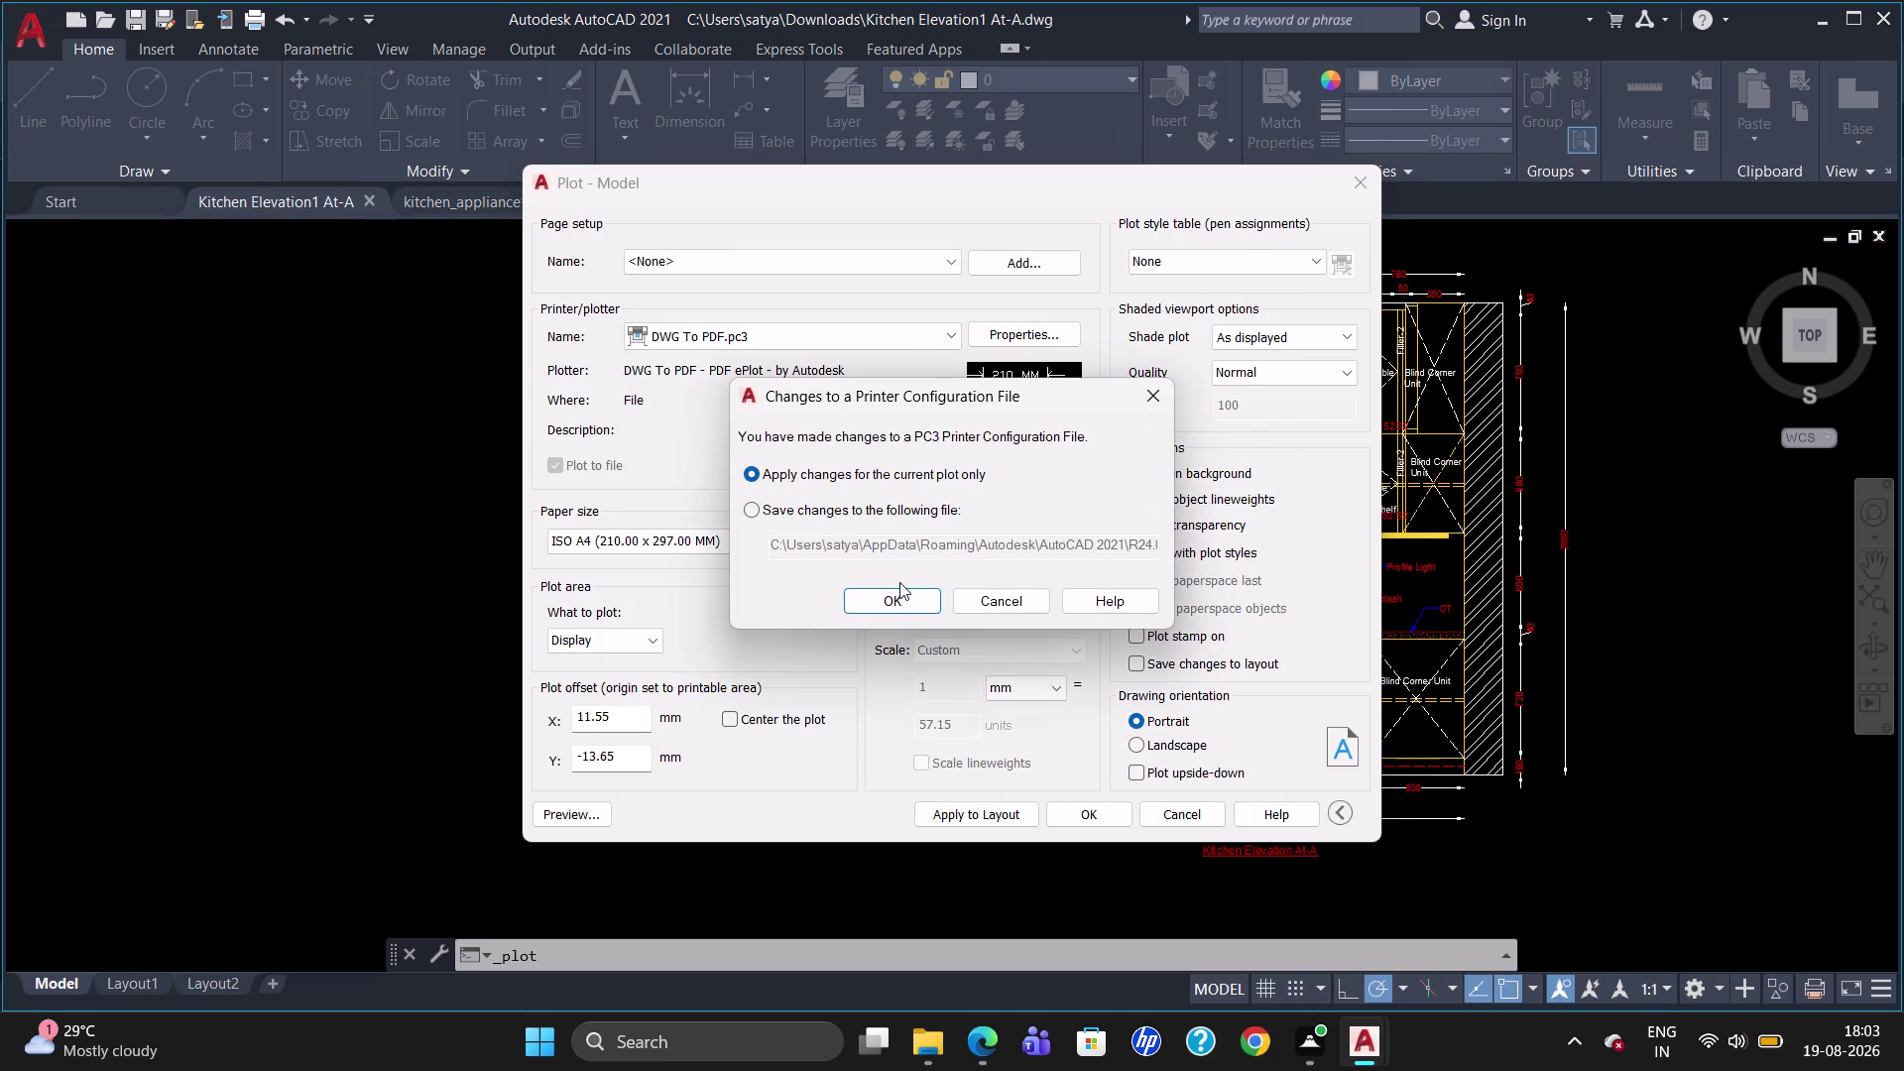
click(900, 599)
click(852, 548)
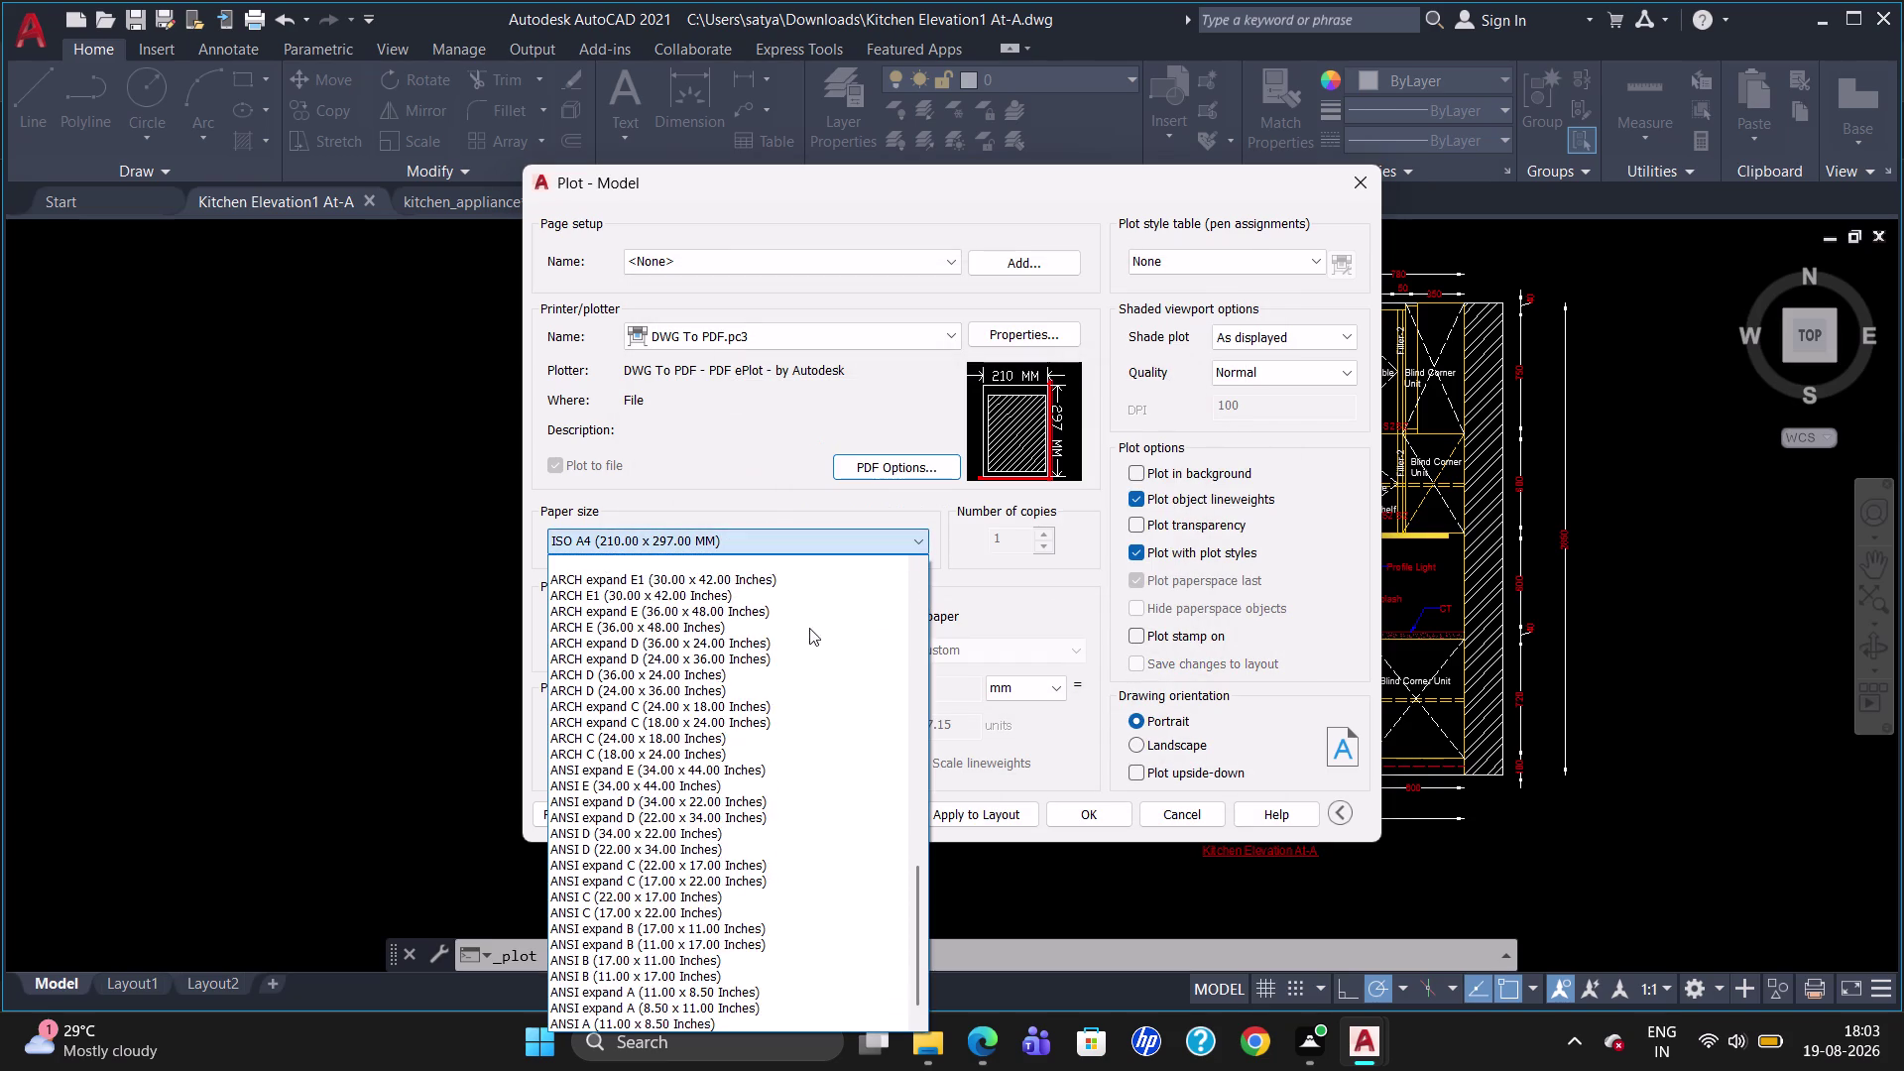
Choose ISO full bleed A3 paper, centre the plot, and assign acad.ctb.
scroll(up, 3)
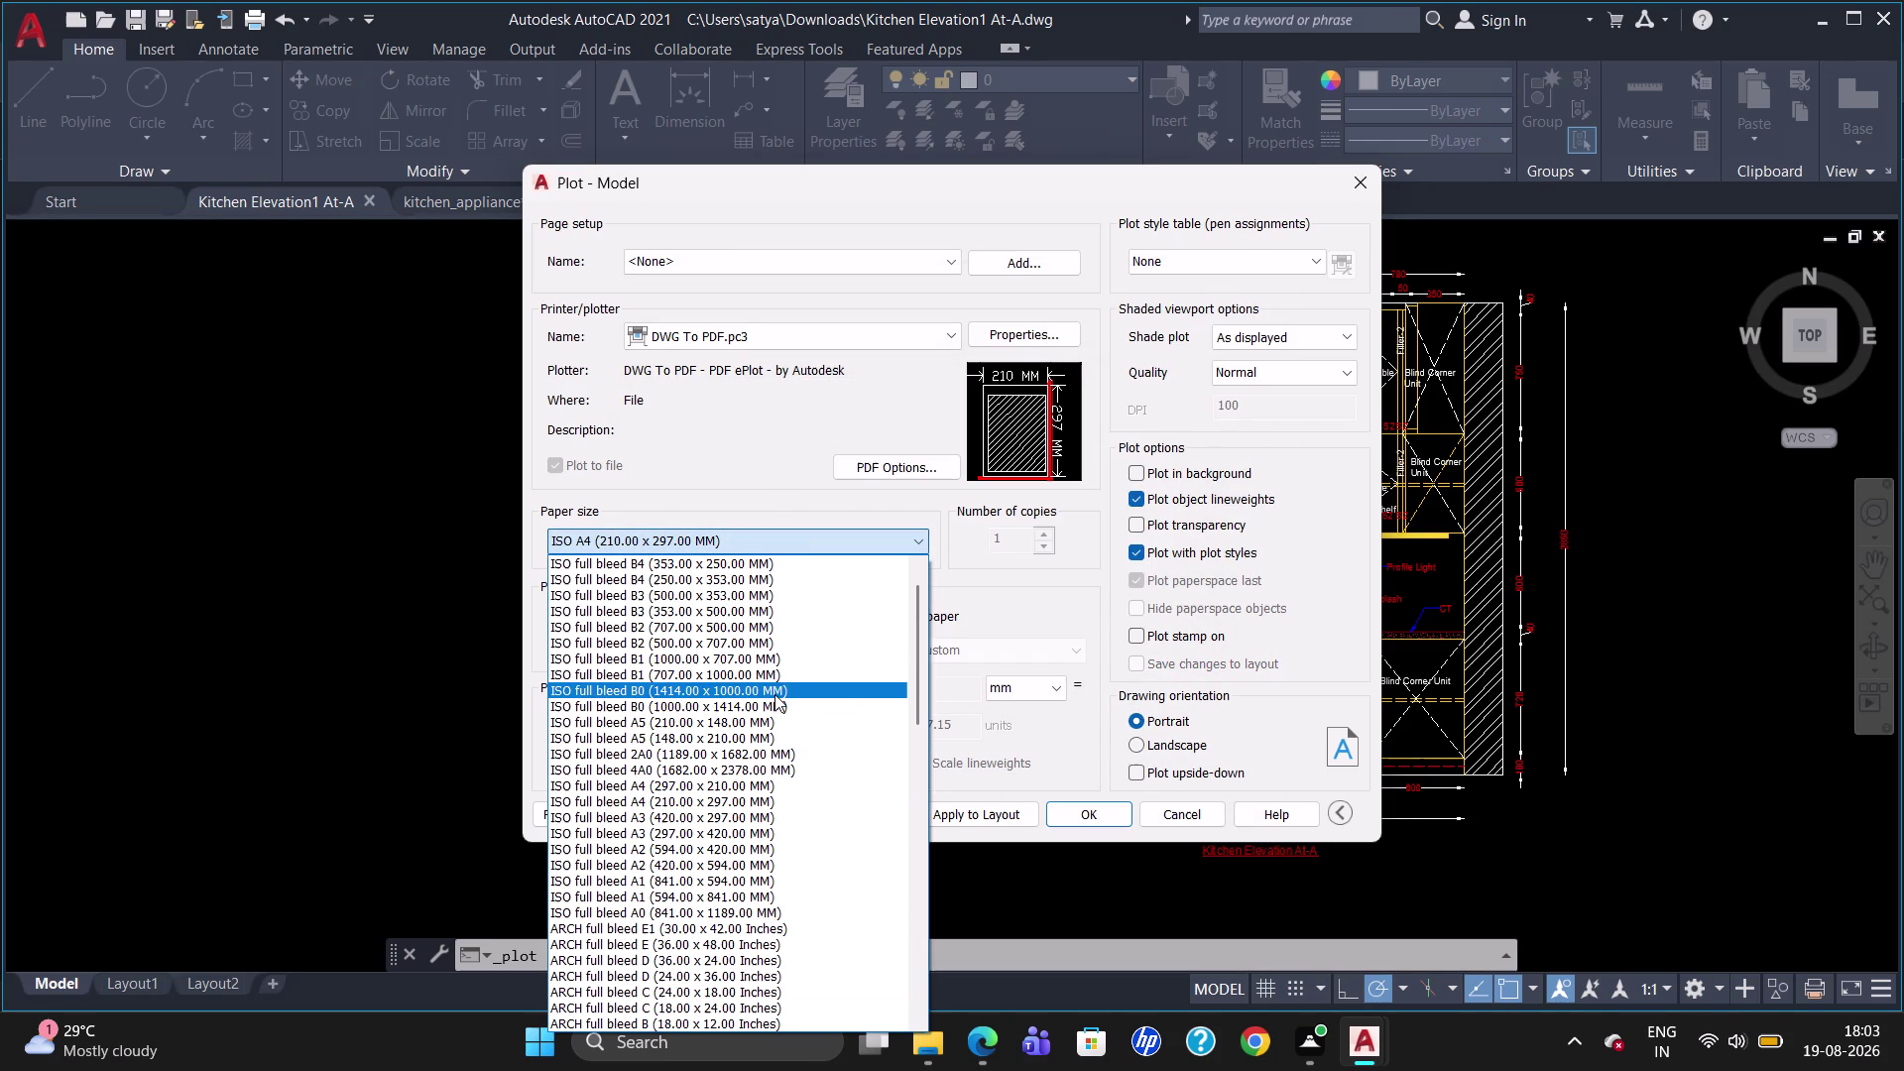
click(767, 828)
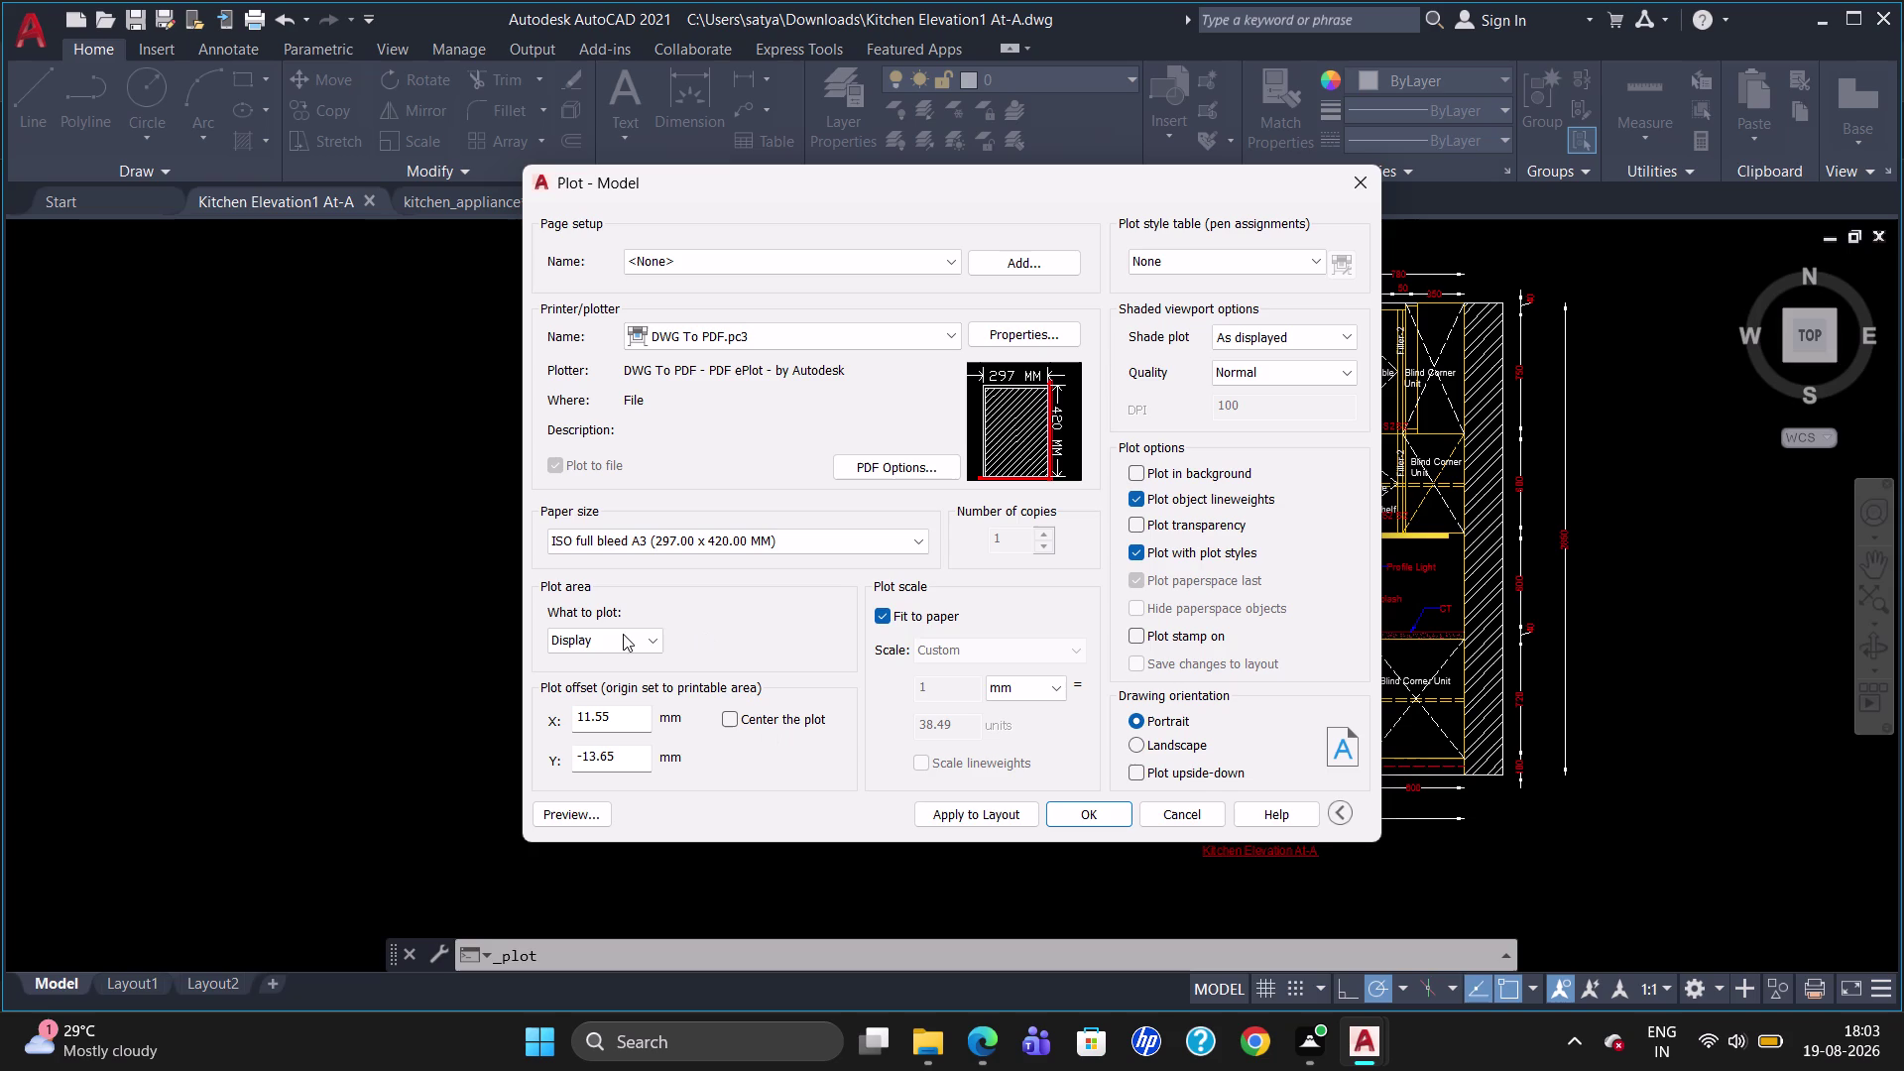
click(732, 724)
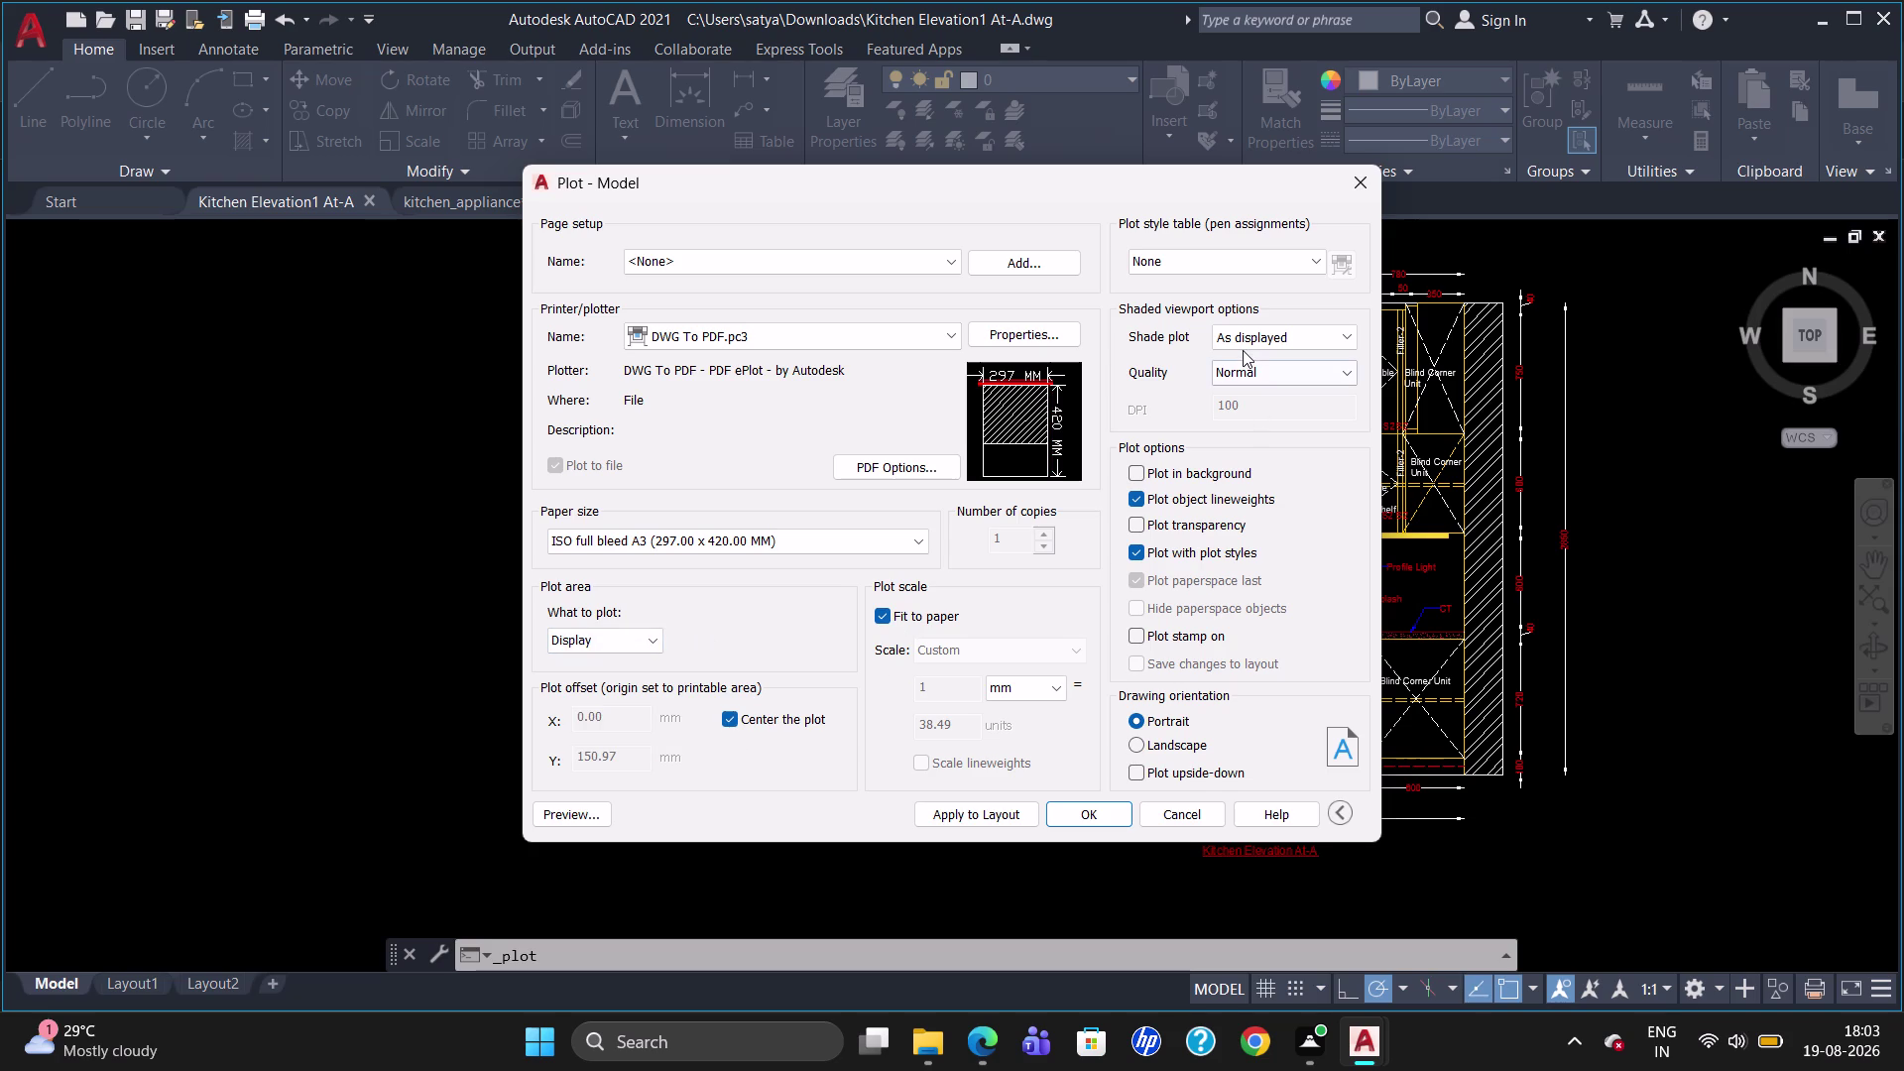
click(1254, 267)
click(1244, 311)
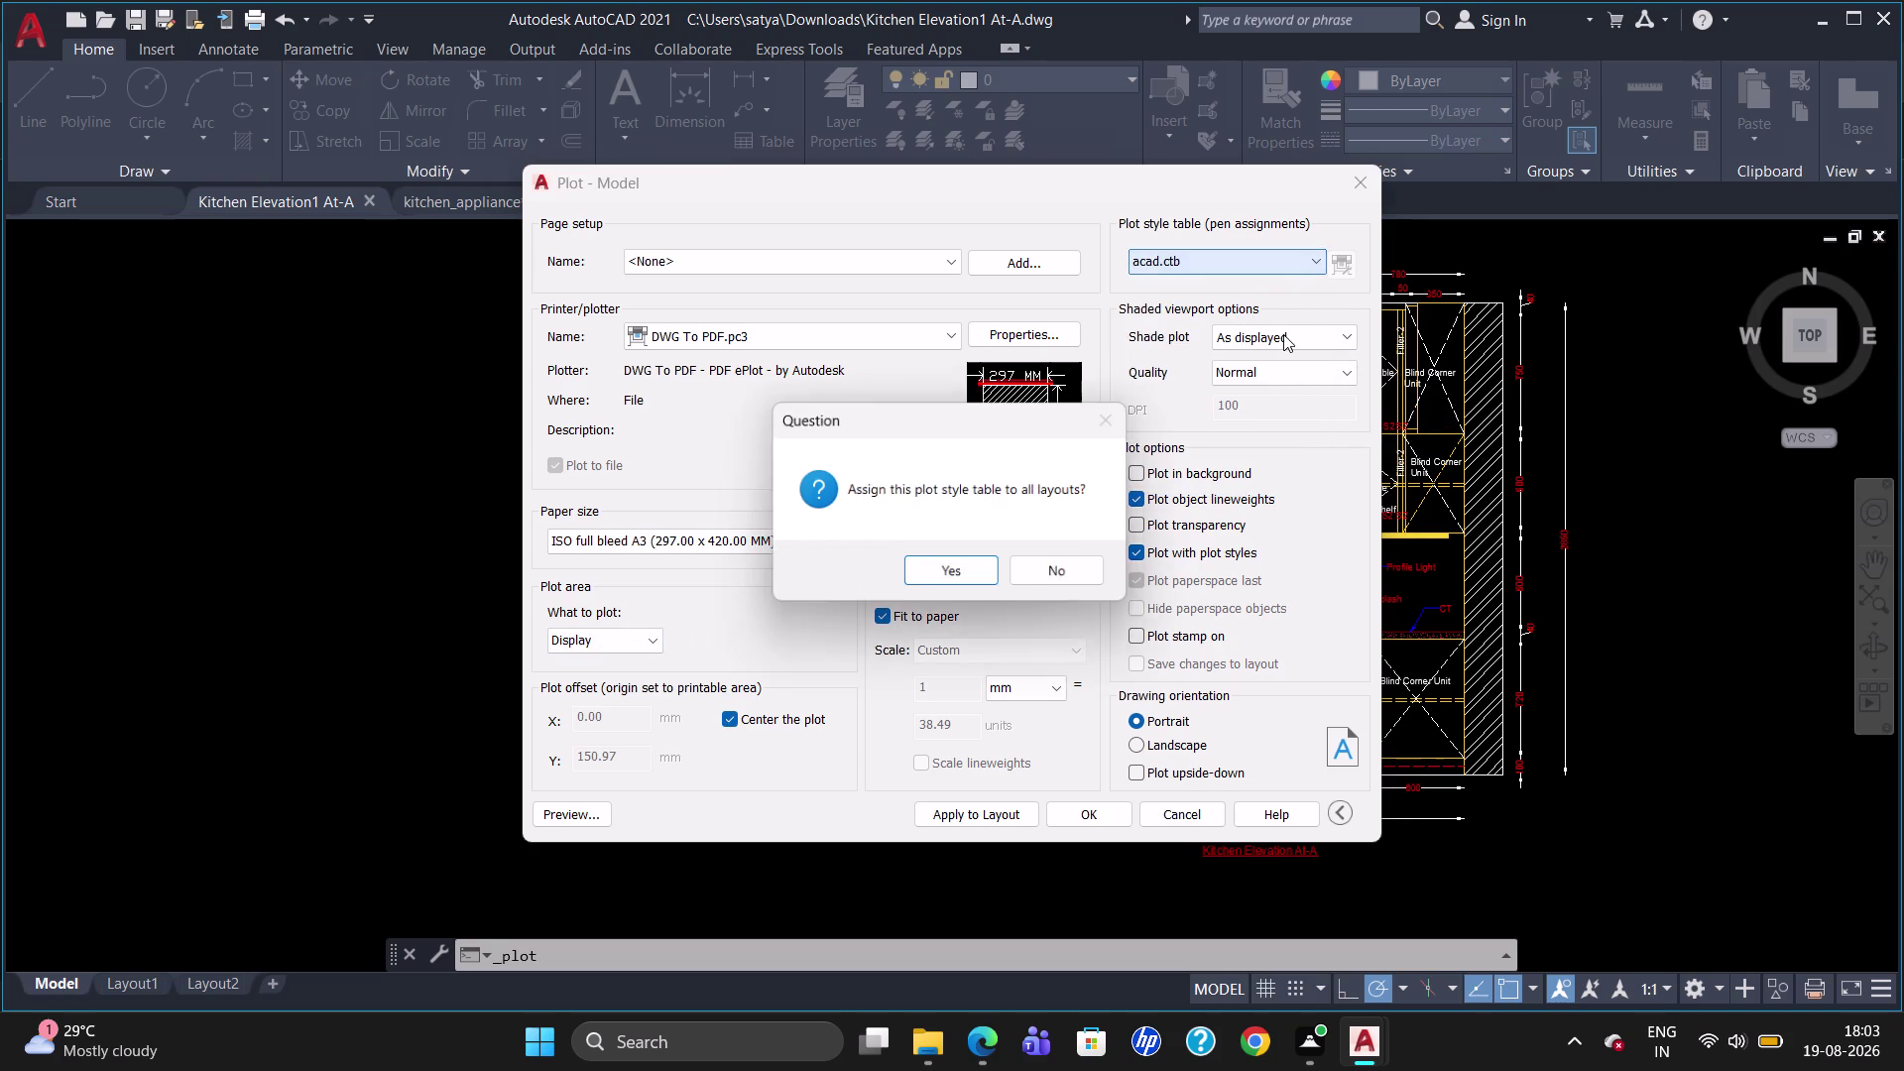
click(1283, 337)
click(956, 570)
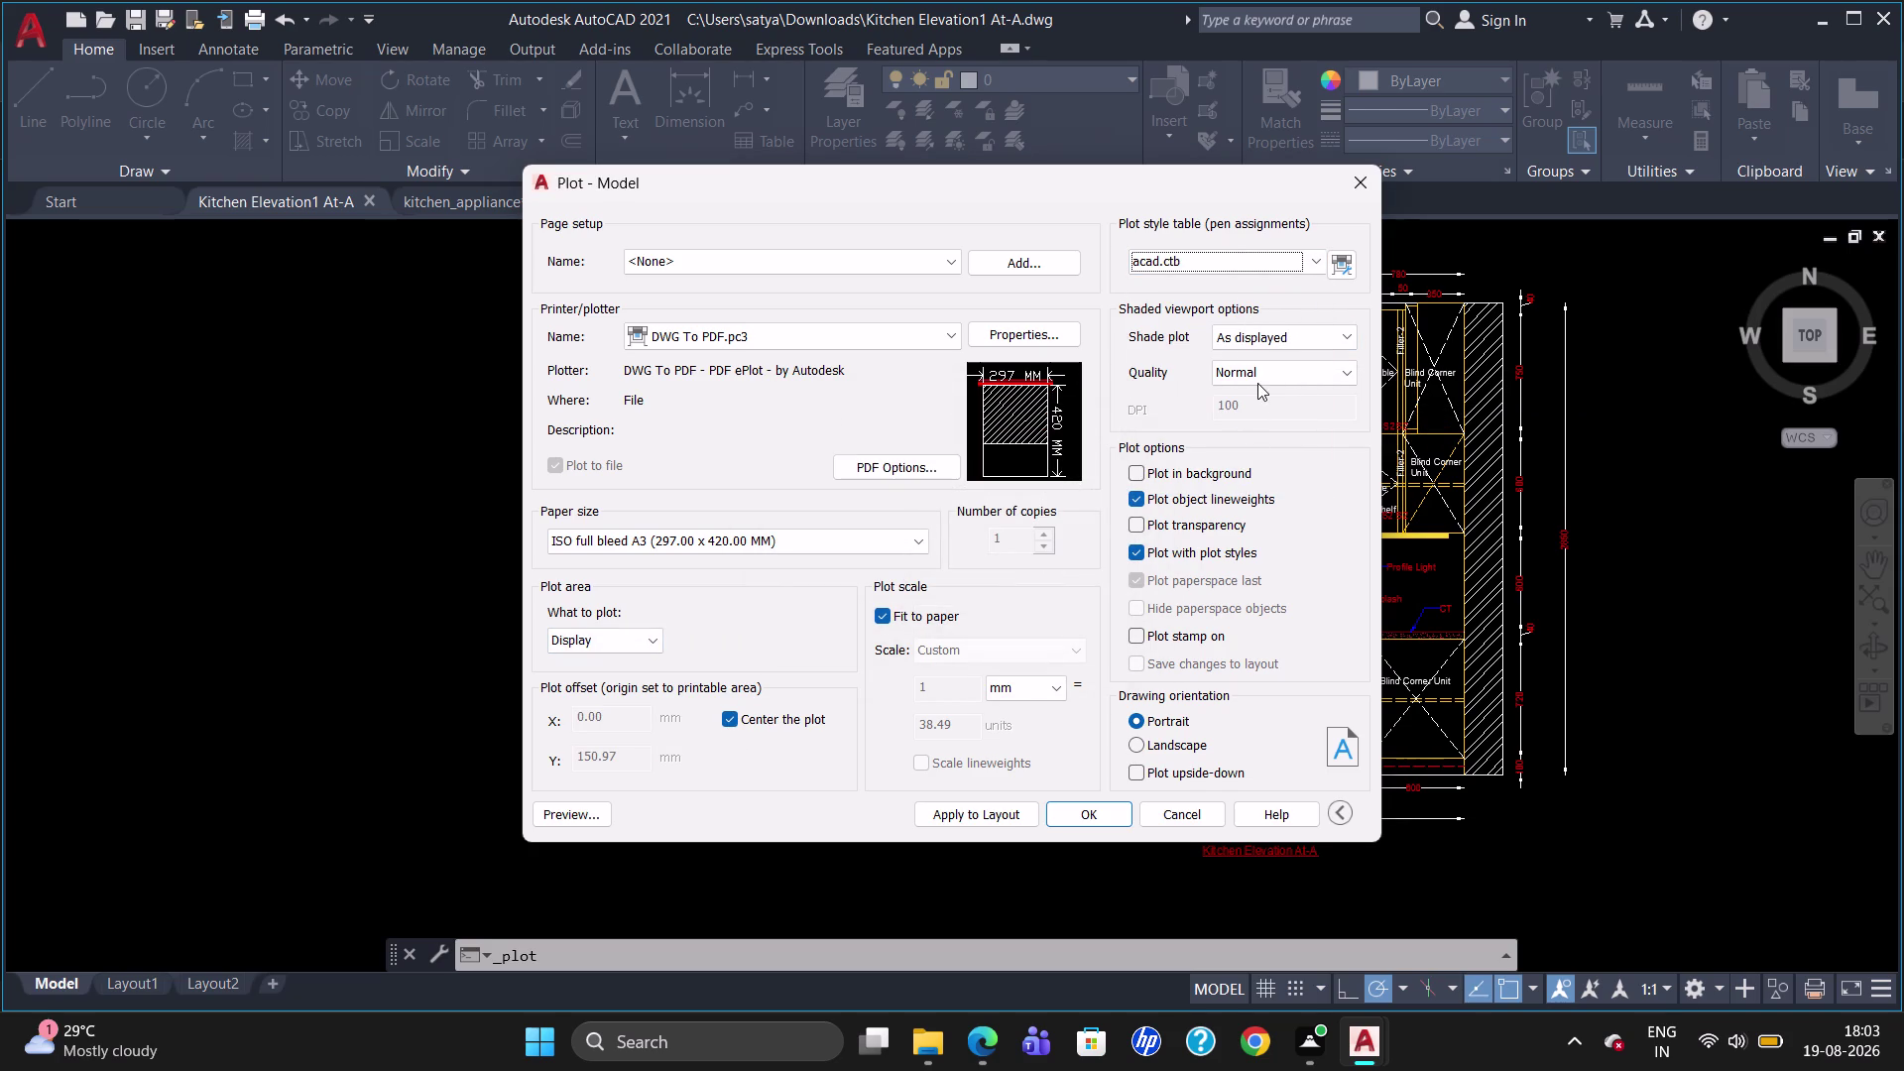
Set shade plot quality to Maximum and the plot area to Window.
click(1258, 374)
click(1229, 456)
click(661, 641)
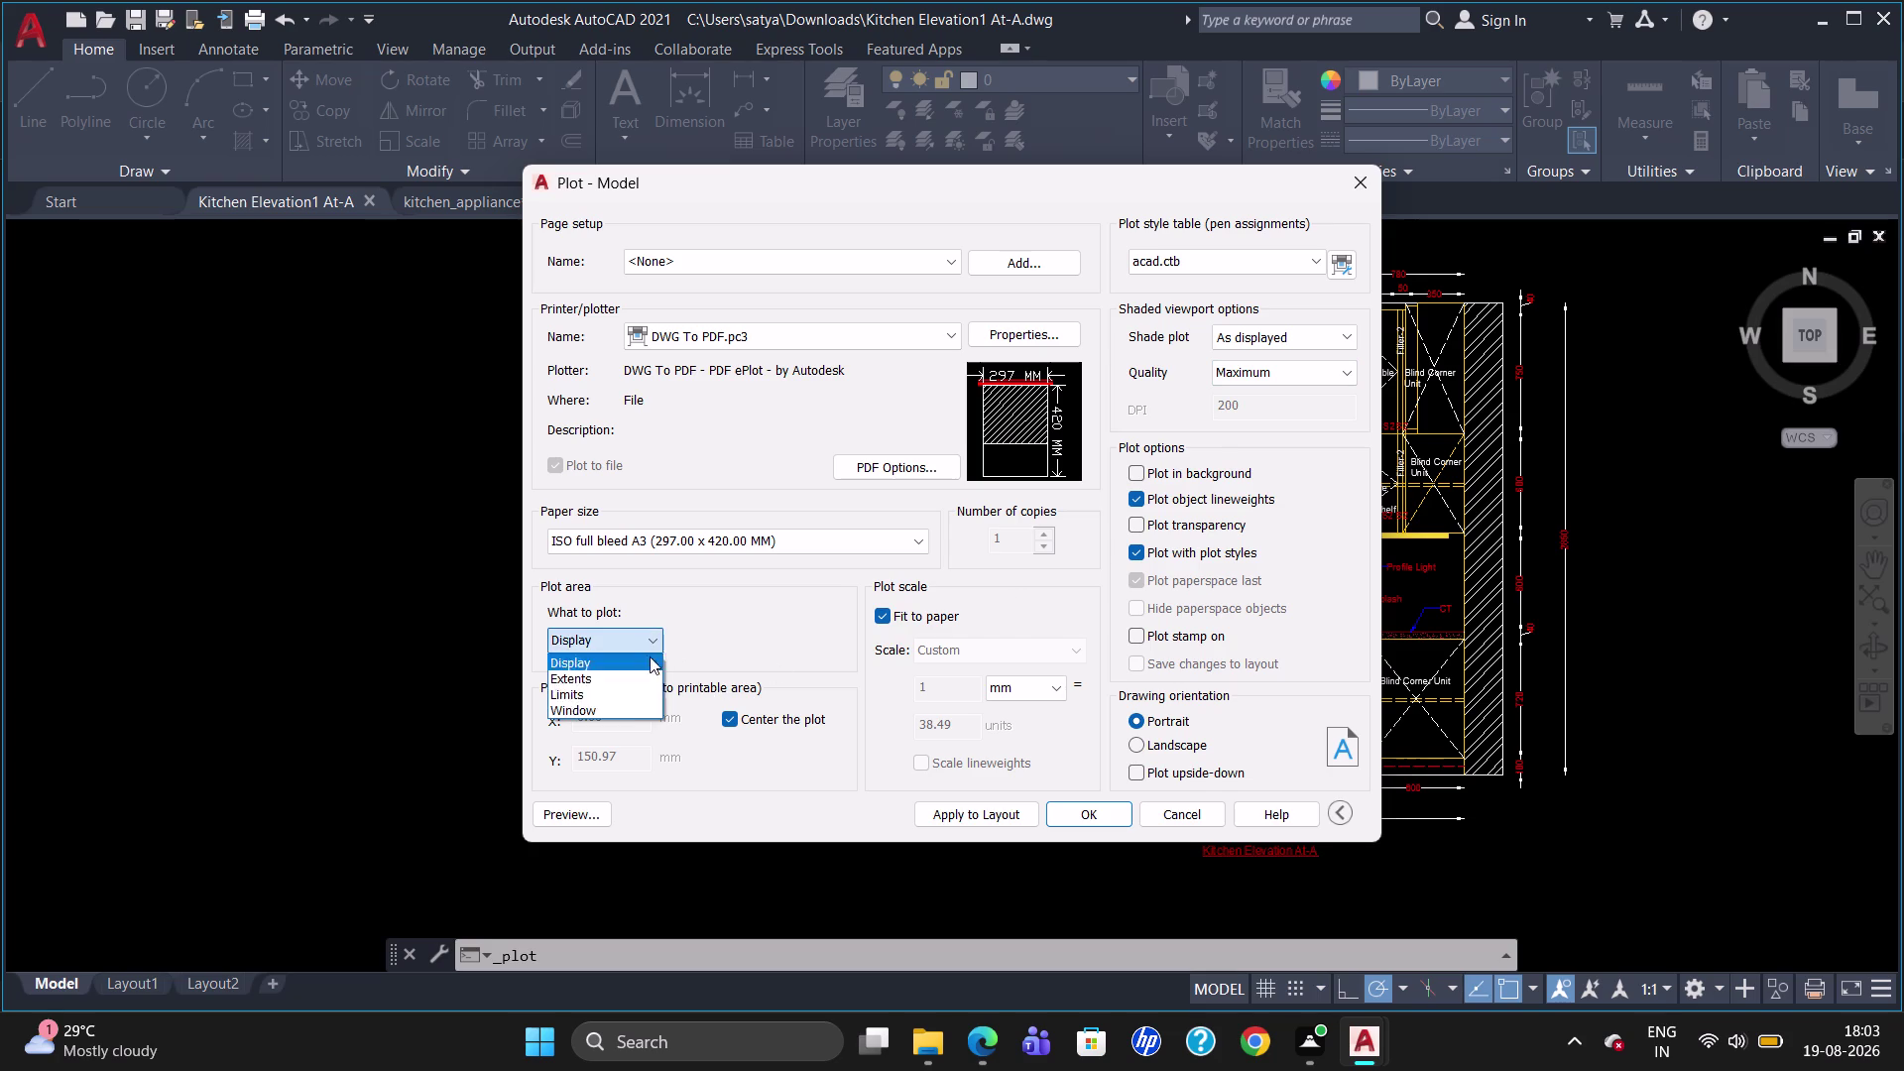
click(630, 701)
click(660, 631)
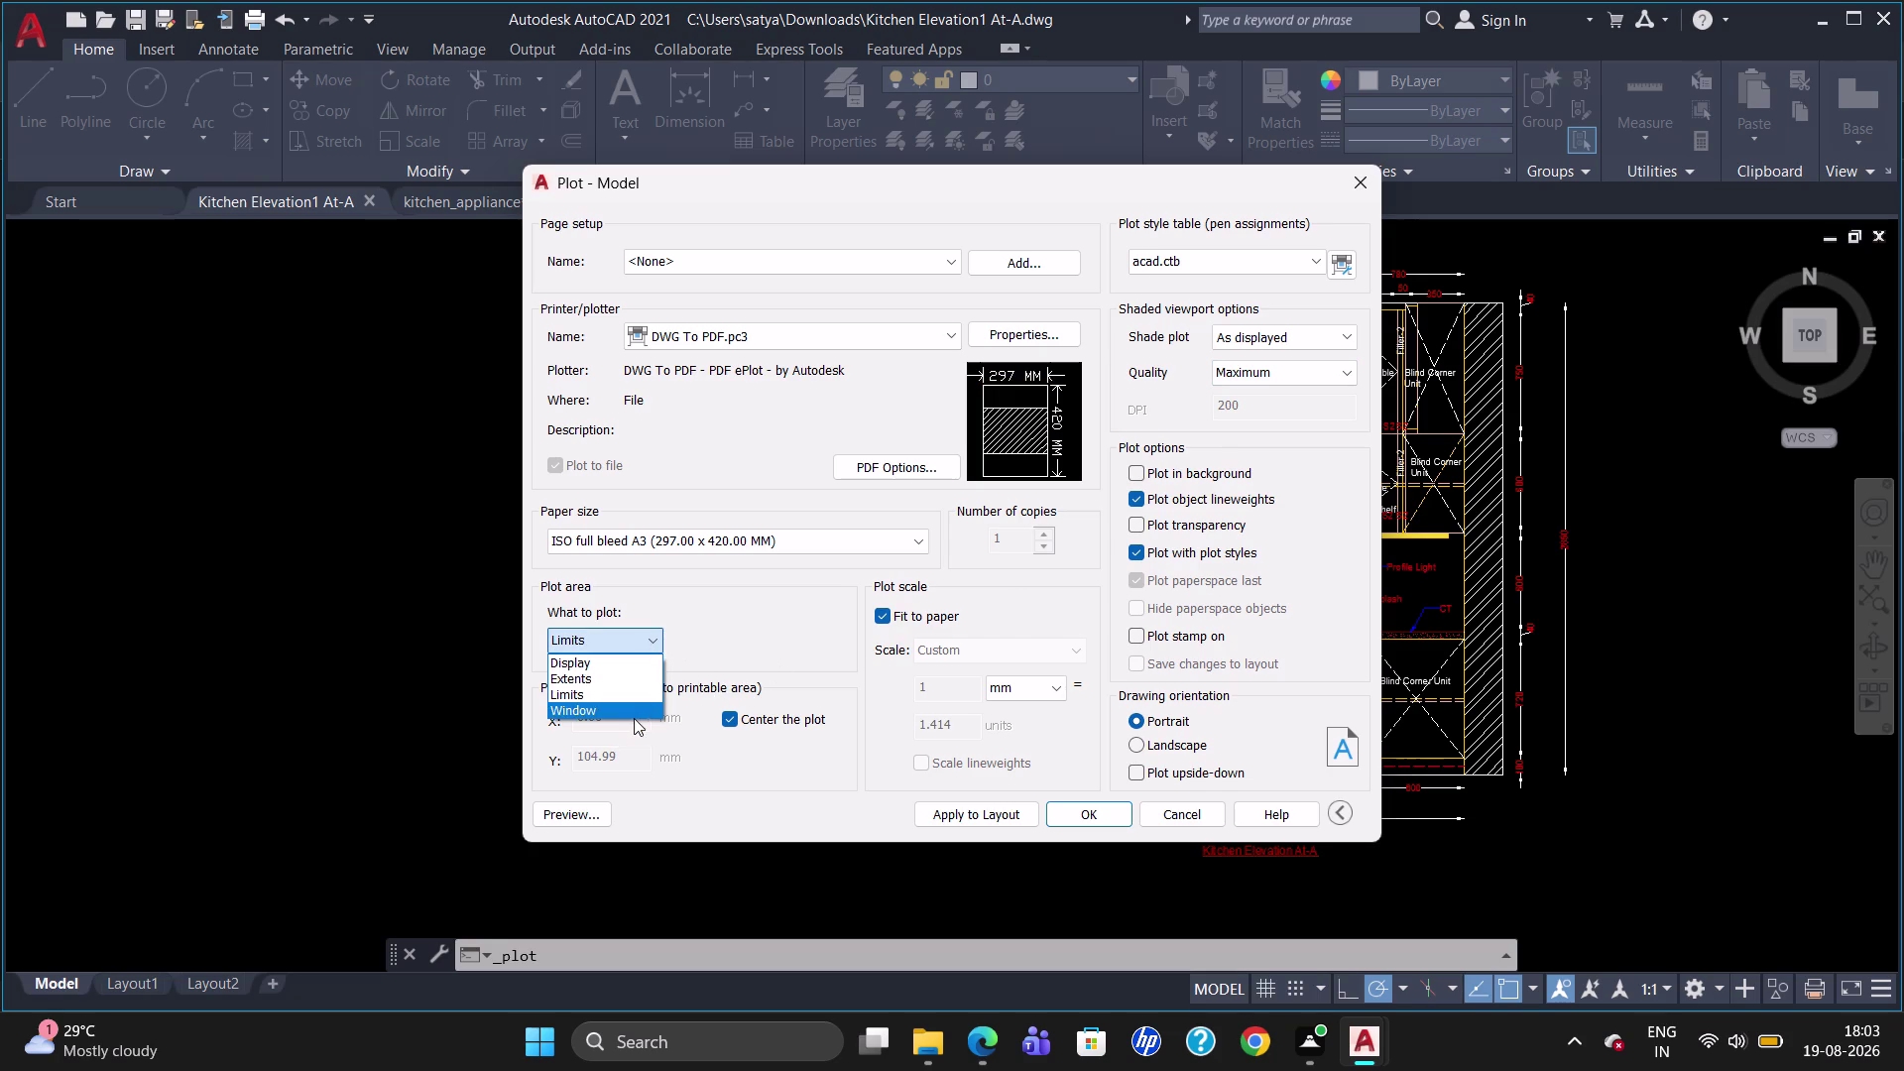
click(634, 711)
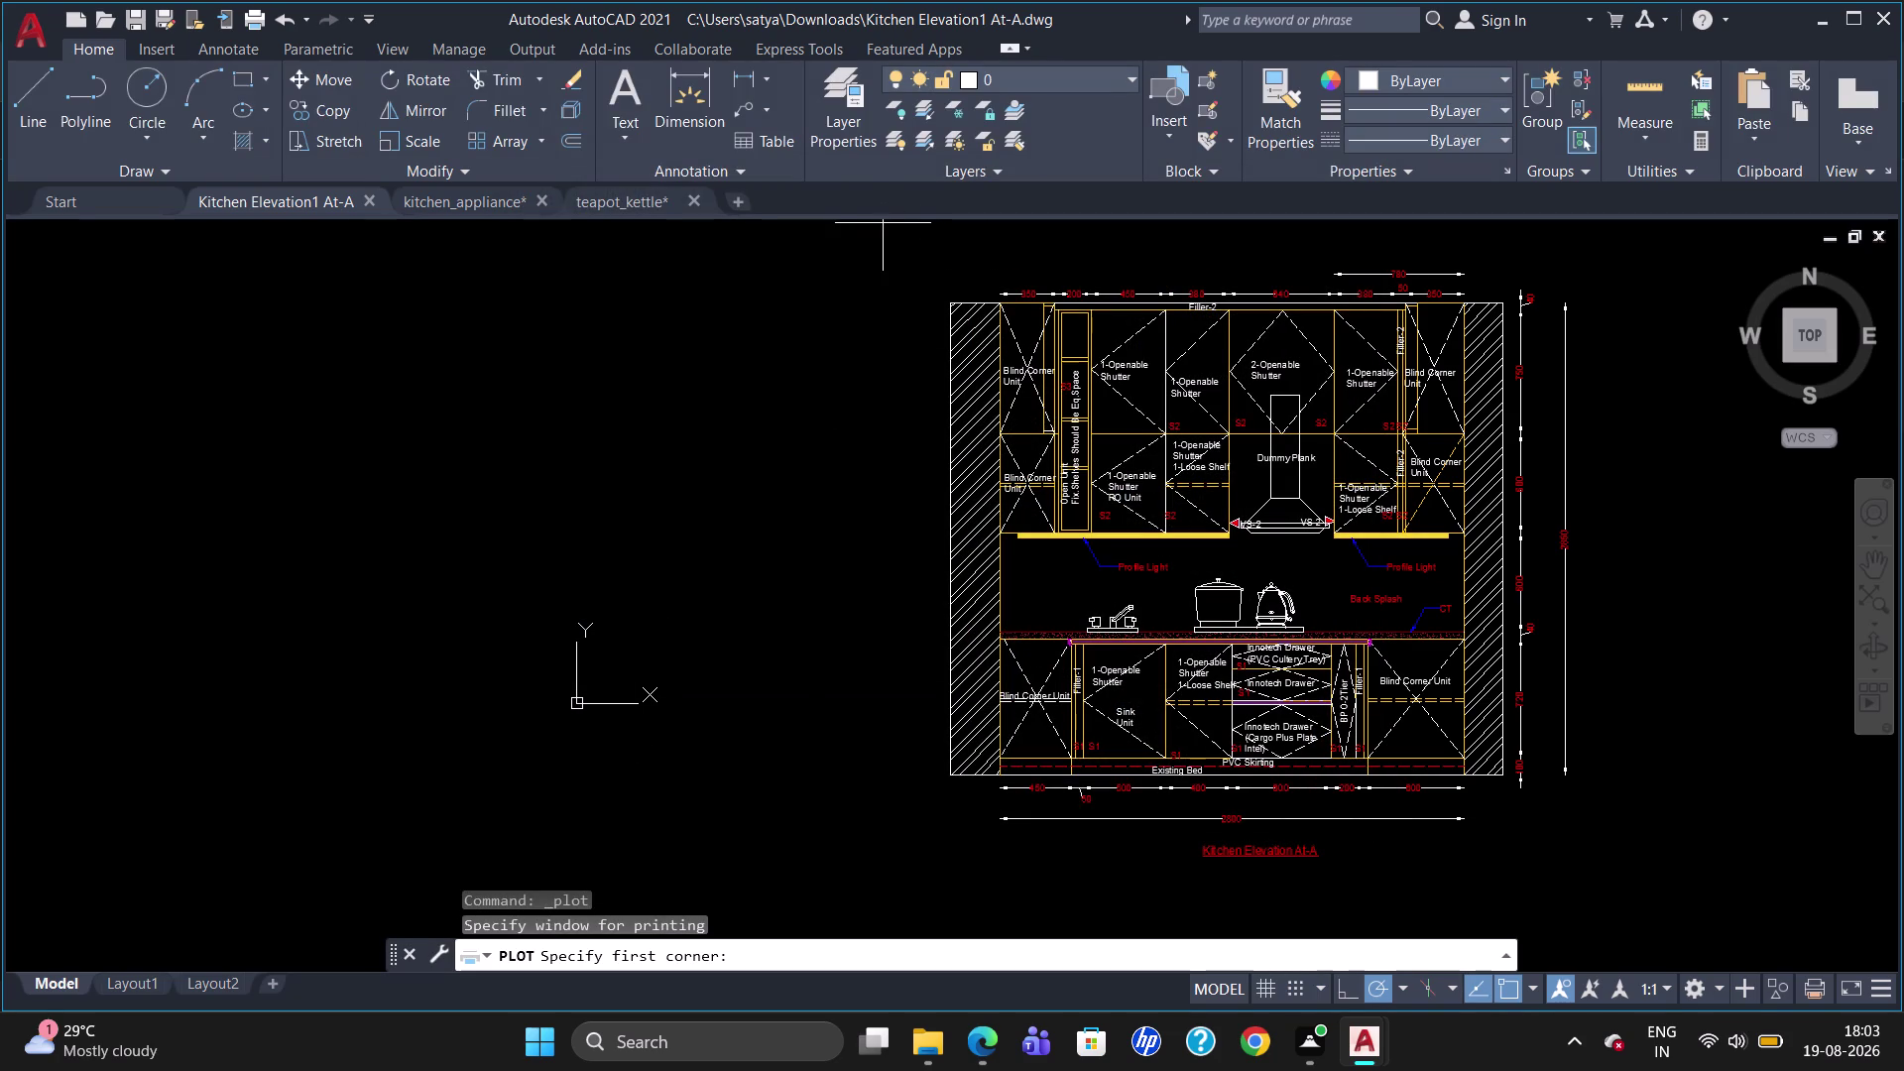
Pick a plot window around the upper kitchen elevation and confirm the Plot dialog.
drag(881, 250, 1552, 693)
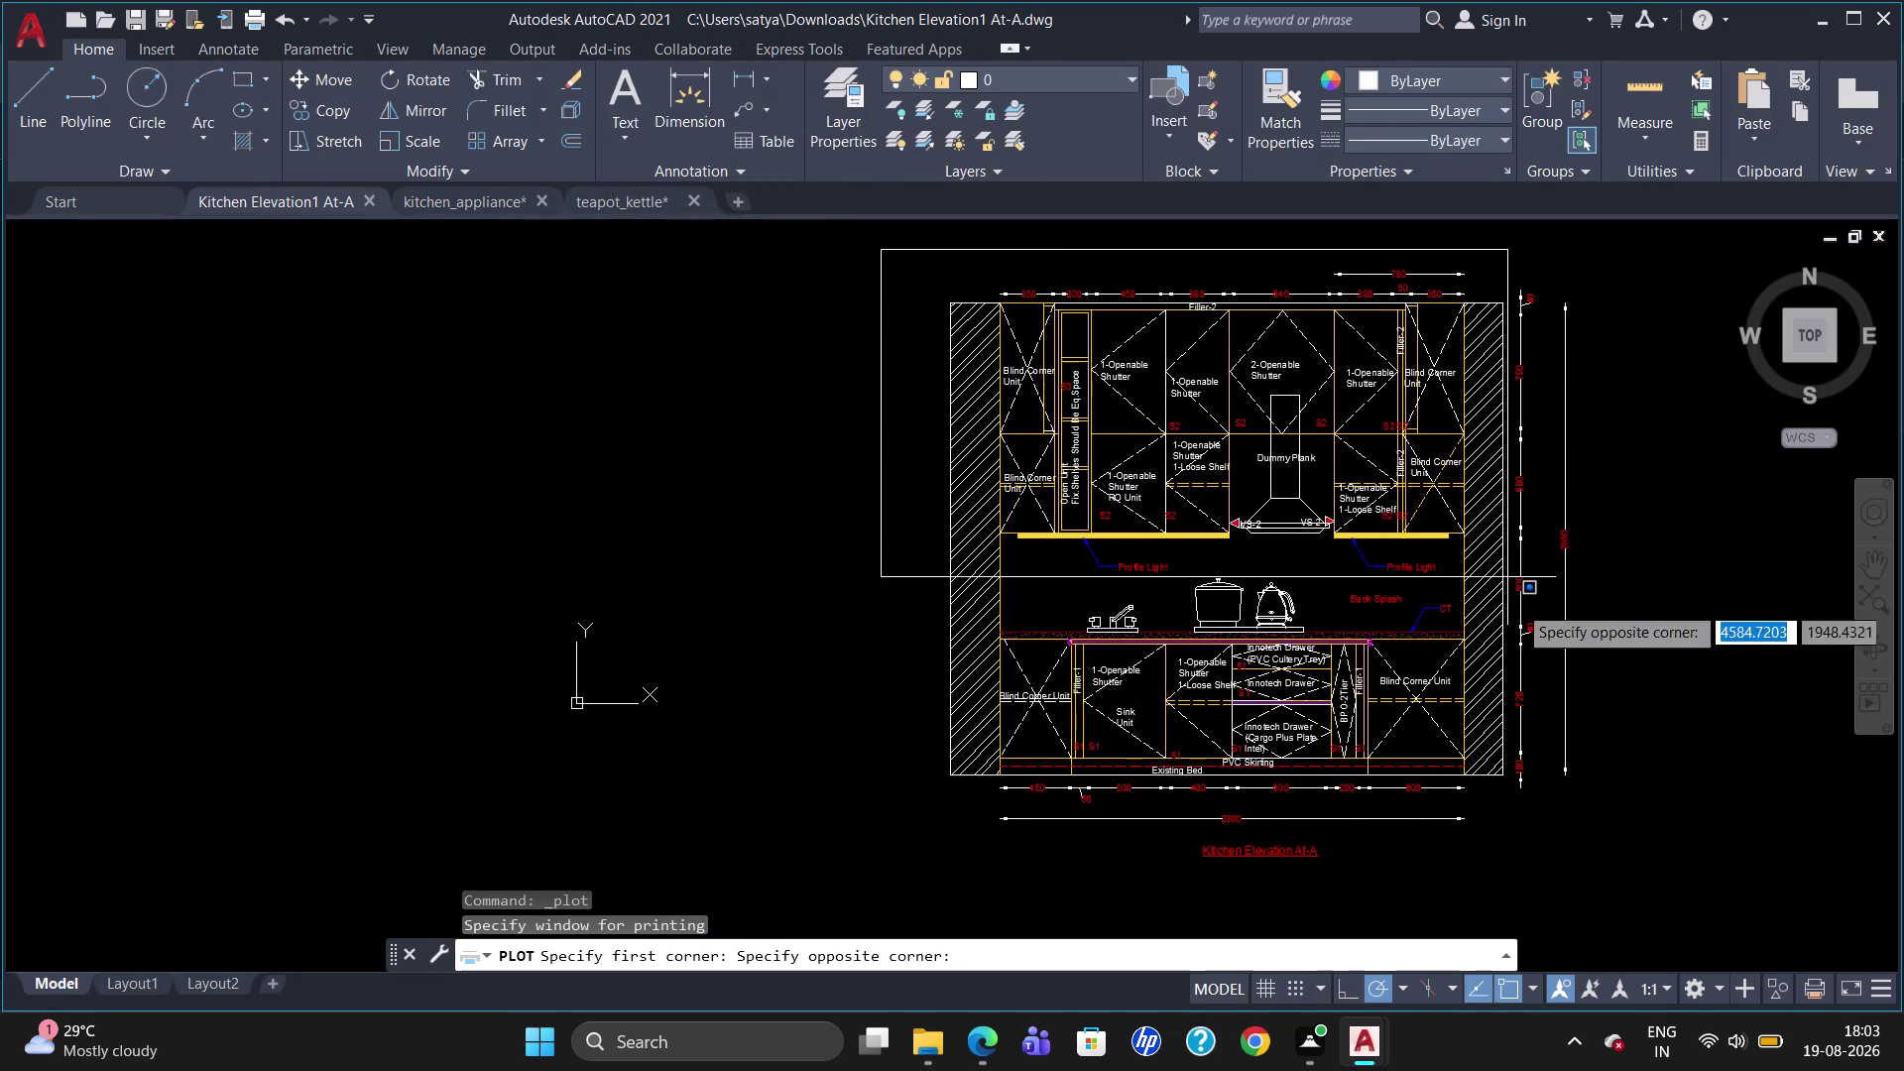
drag(1552, 694, 1605, 937)
click(1606, 935)
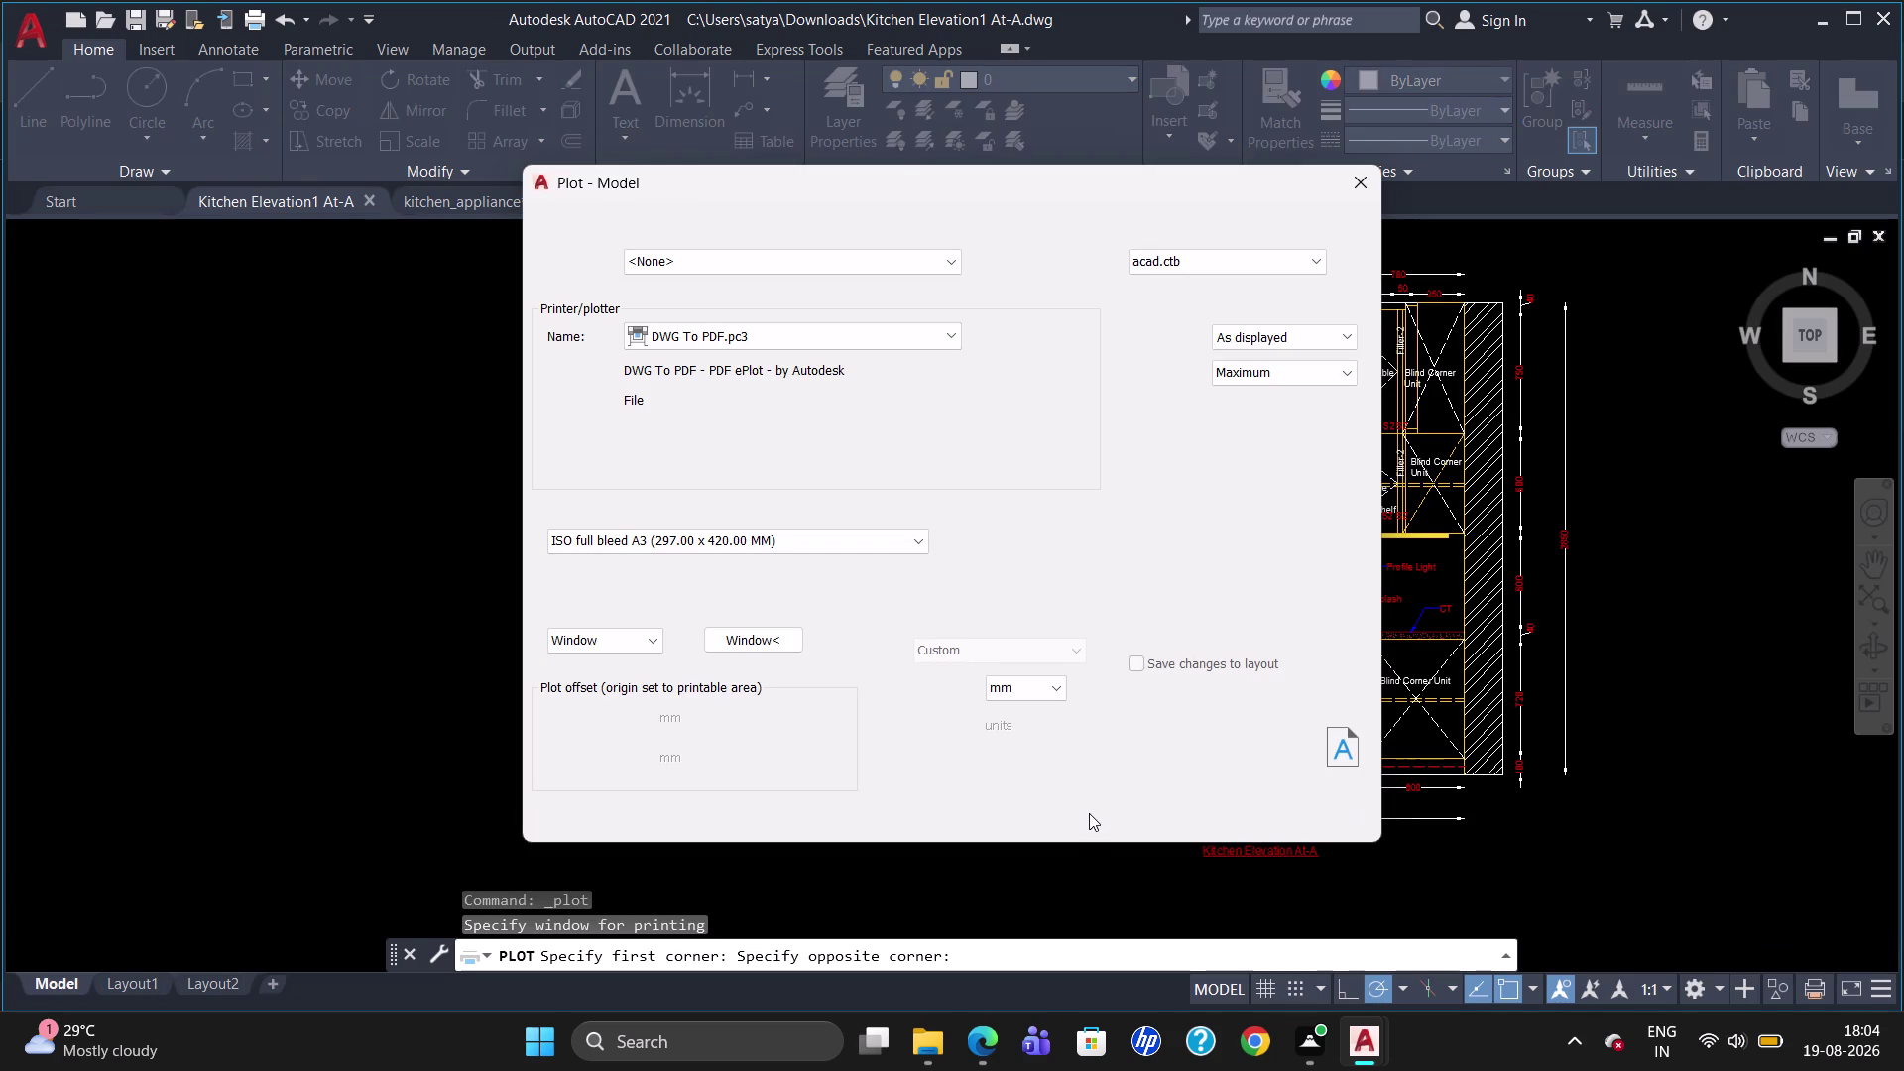
click(1090, 811)
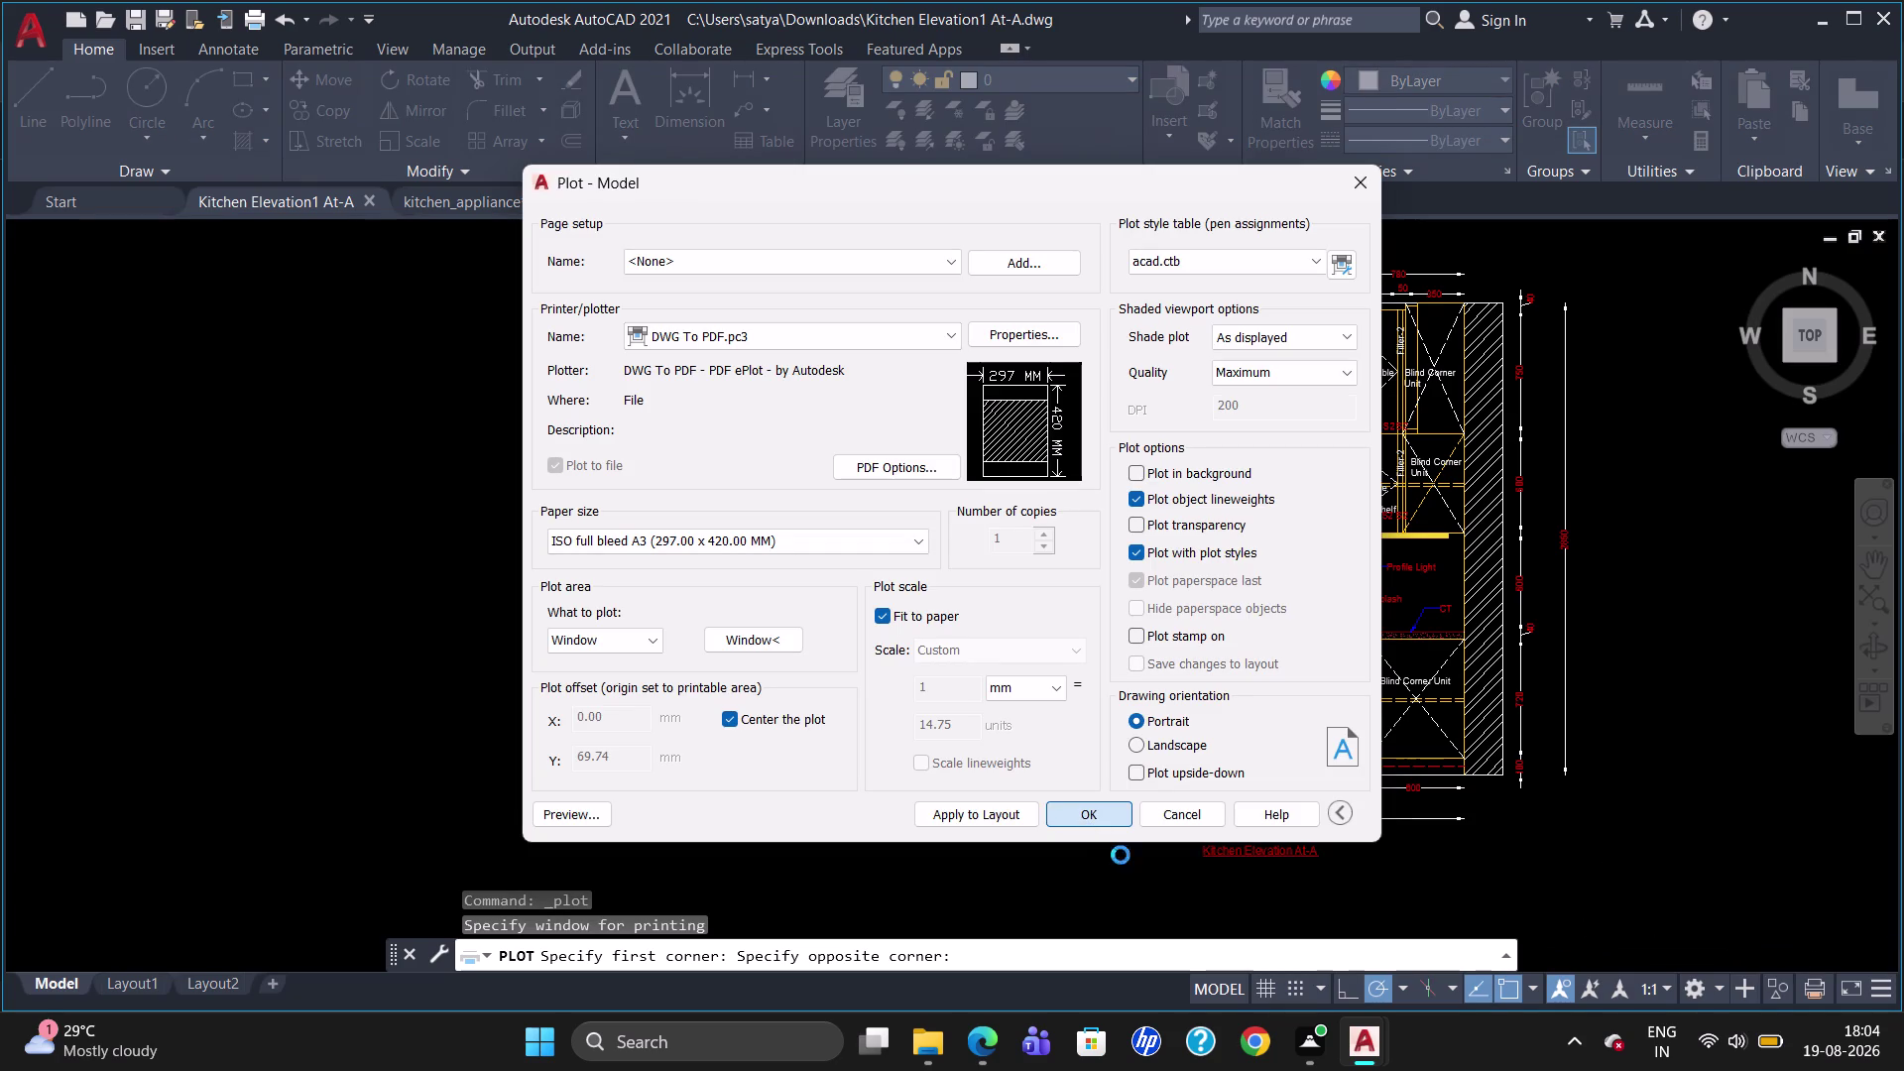